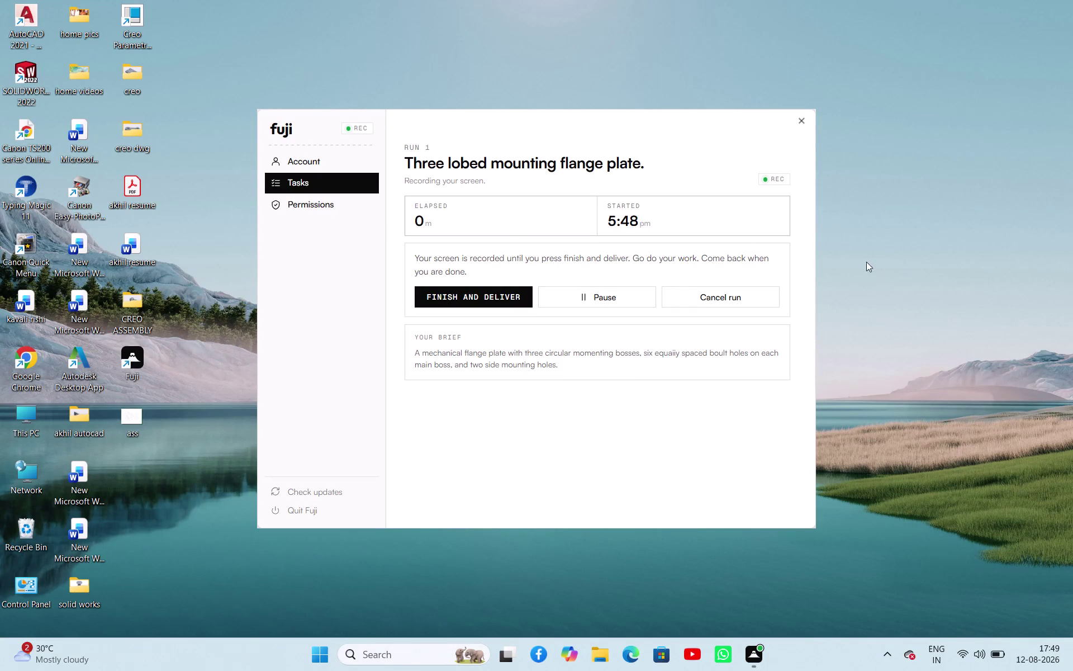
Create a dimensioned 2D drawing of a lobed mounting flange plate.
Launch AutoCAD 2021 from its desktop shortcut while the Fuji recording runs.
double_click(31, 27)
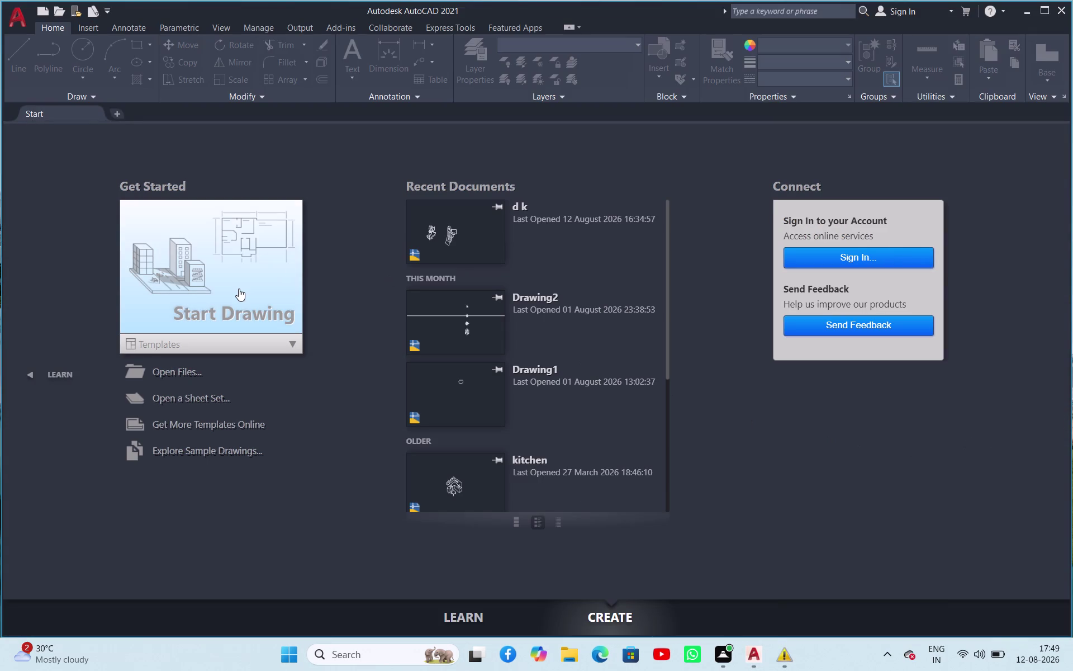
Start a new blank drawing, Drawing1, and switch on ortho mode.
click(238, 289)
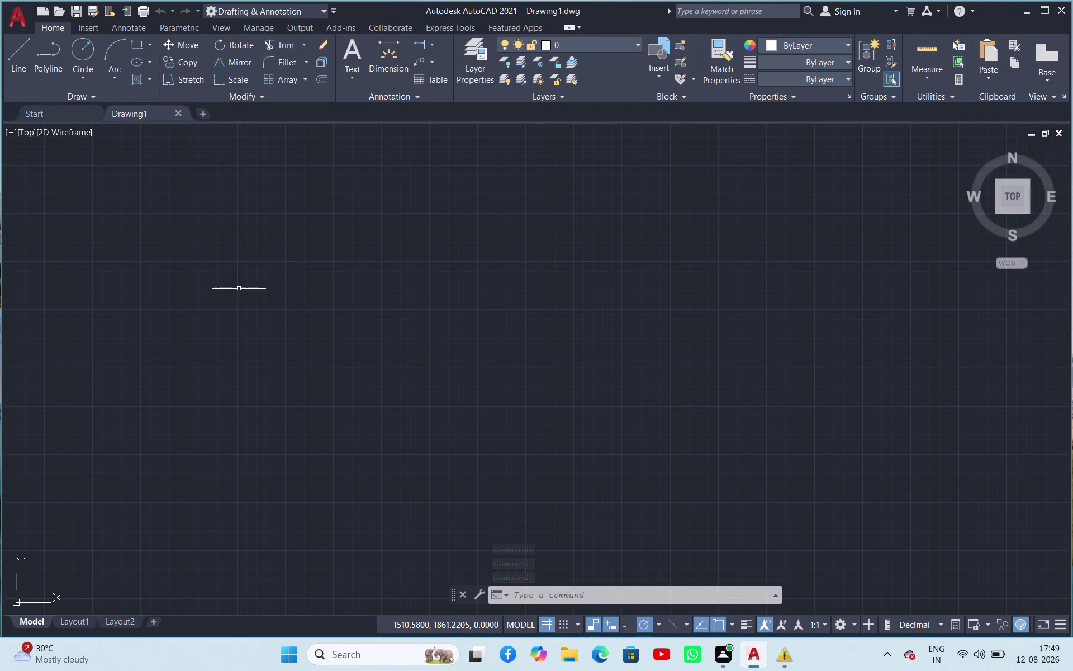
click(630, 623)
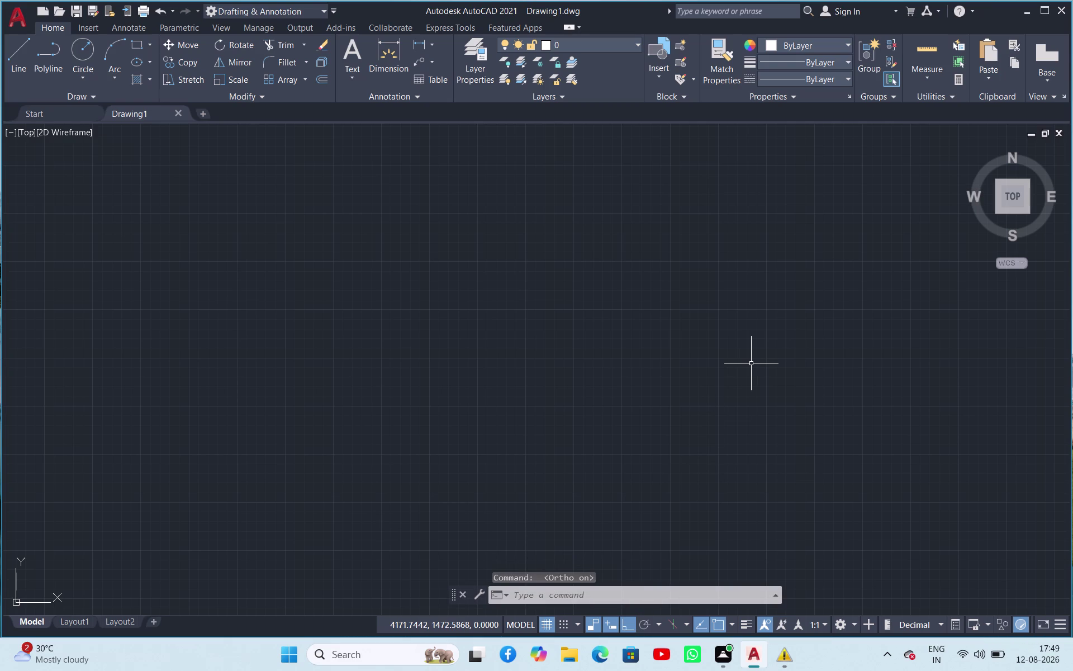
Draw horizontal and vertical XLINE construction lines crossing near the drawing centre.
text(xl)
click(818, 390)
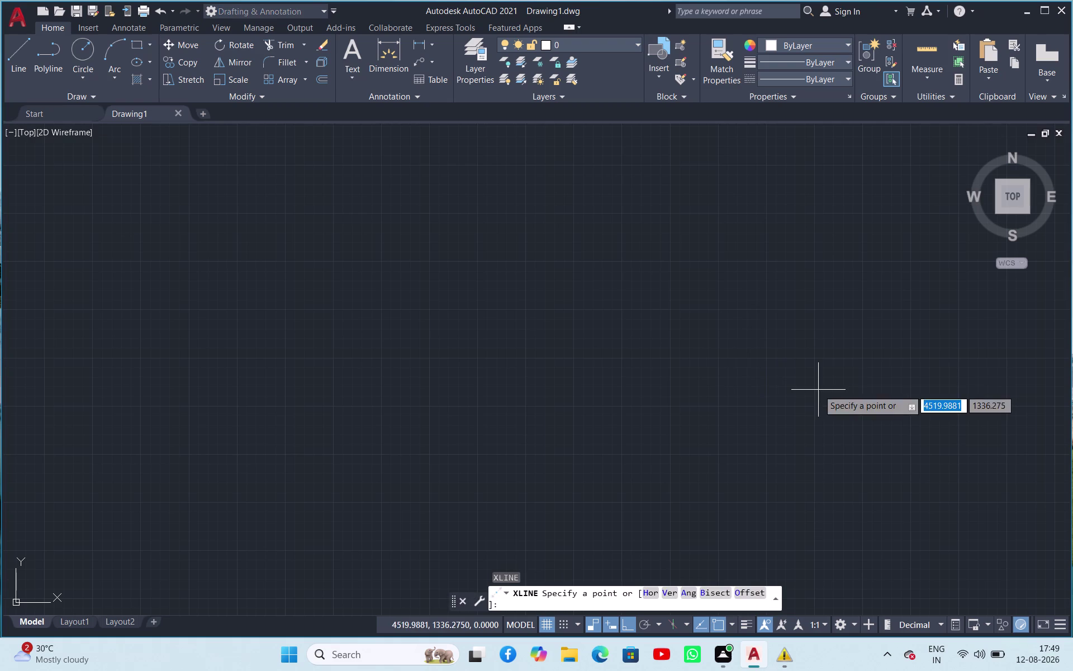
click(563, 317)
click(623, 282)
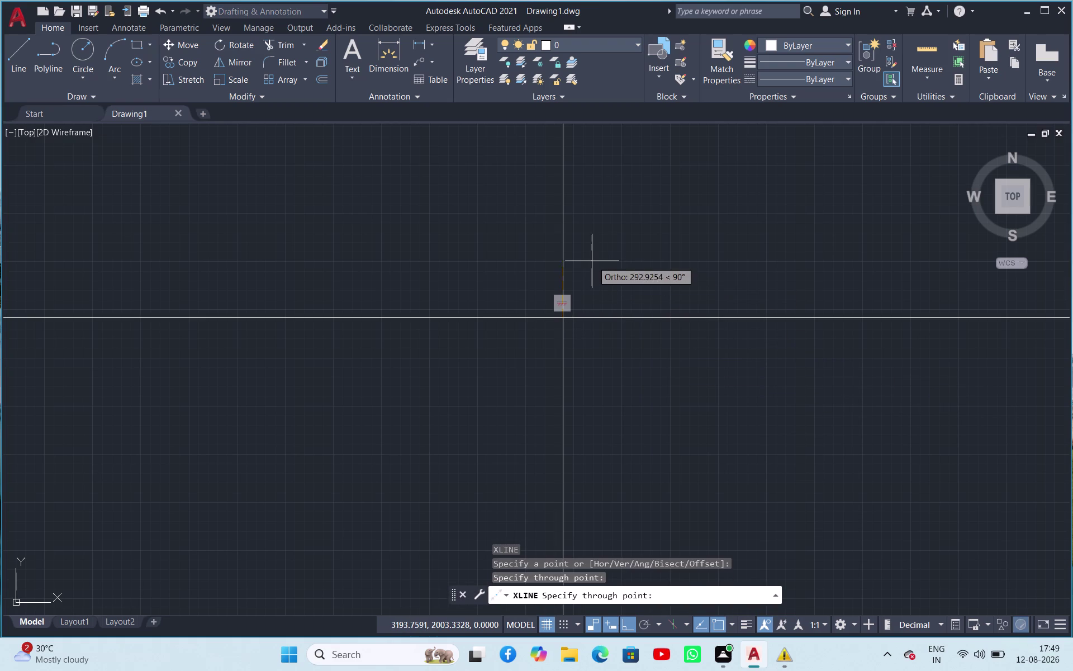
click(592, 261)
key(Escape)
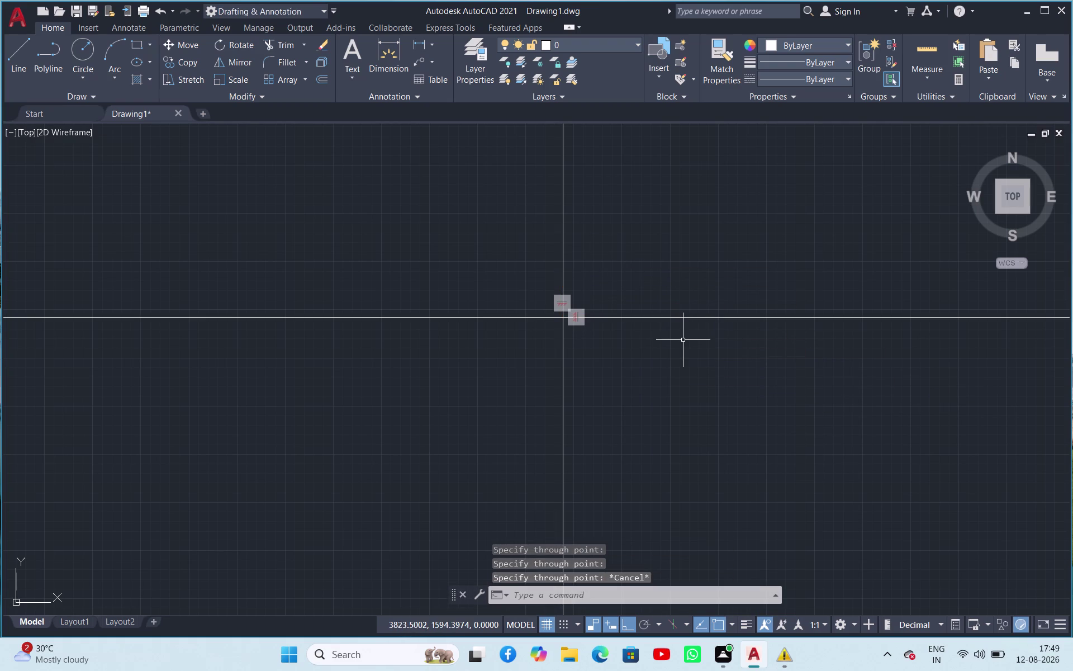
click(656, 317)
text(o)
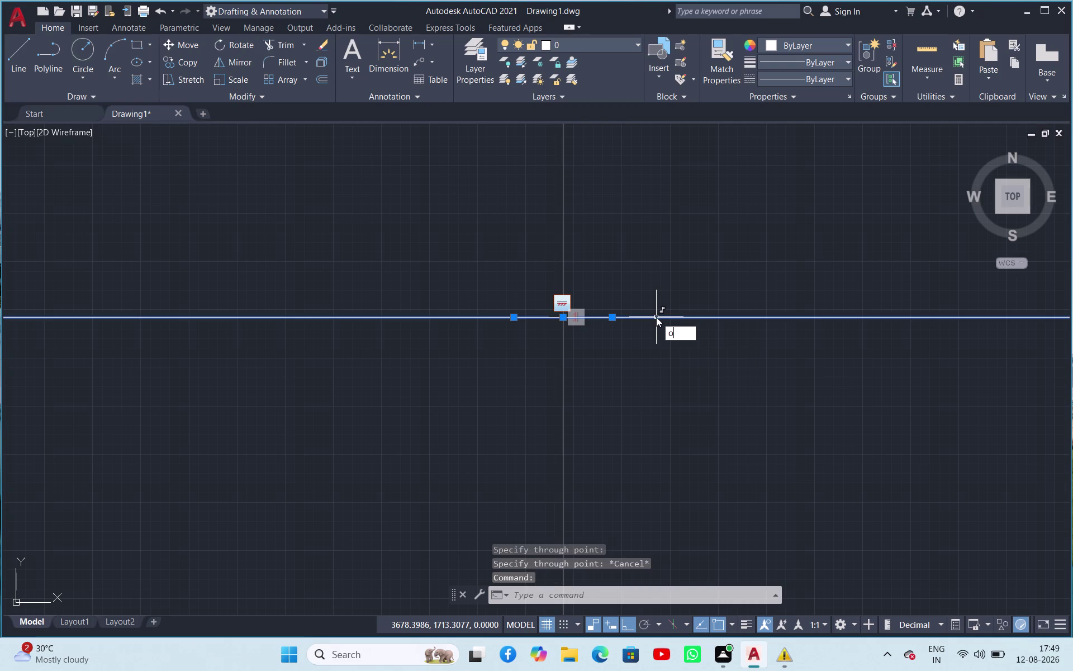
Copy the horizontal construction line 68 units above the original.
text(f)
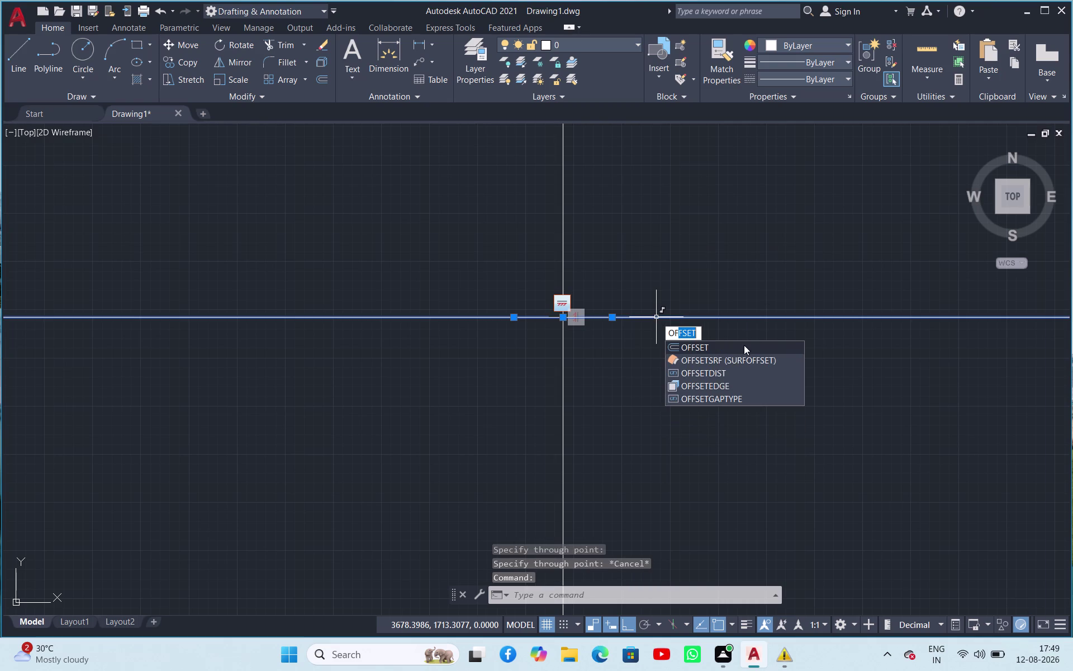
click(744, 346)
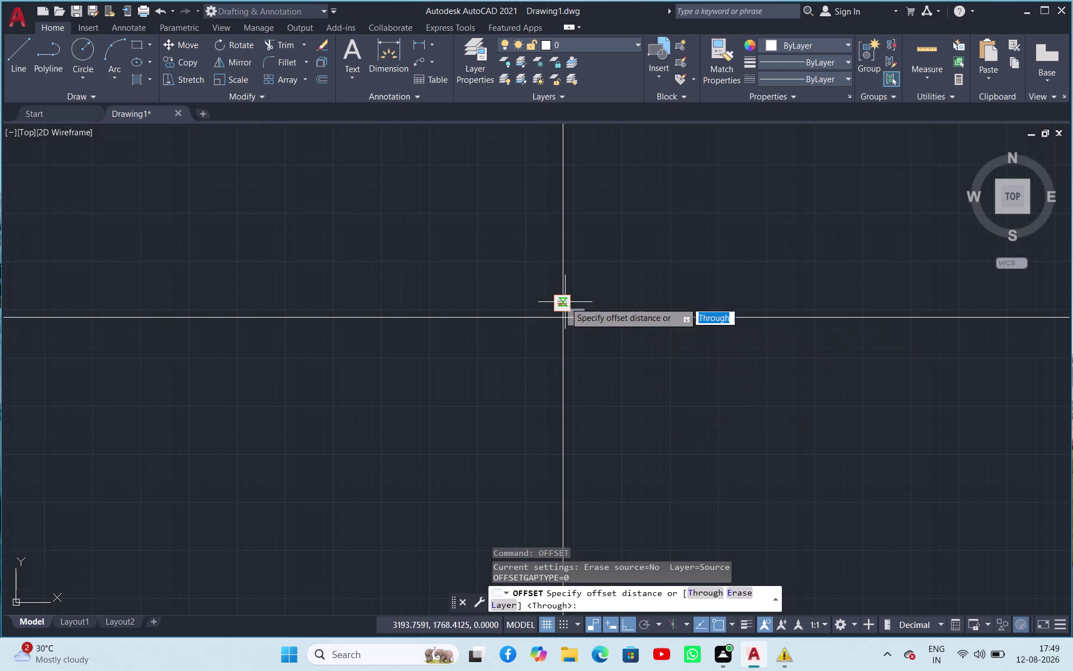
click(620, 601)
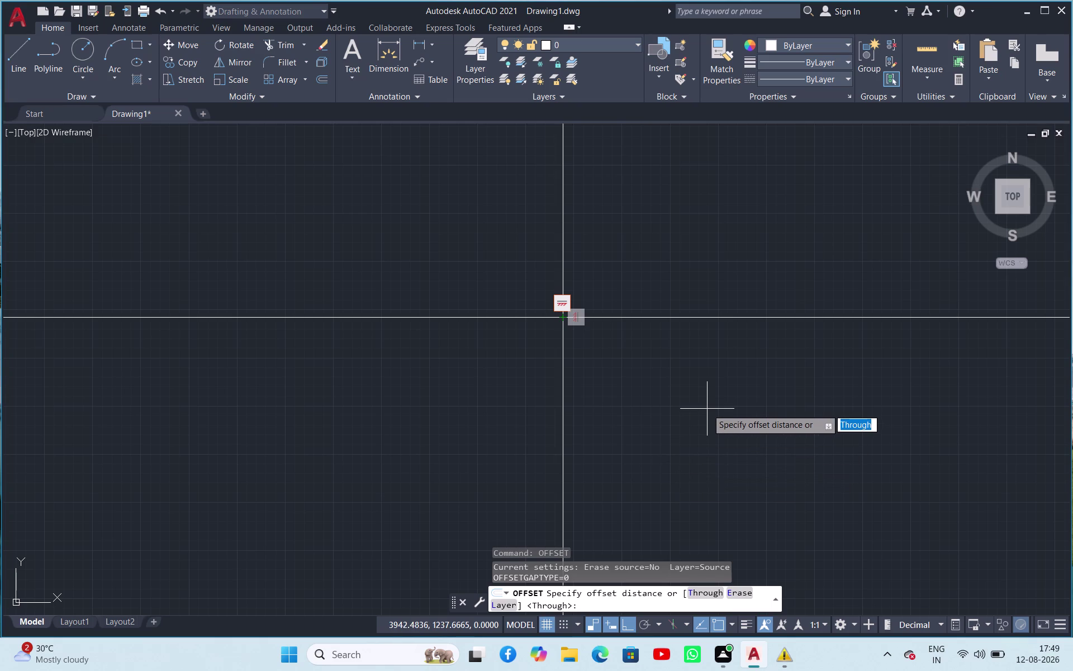
text(6)
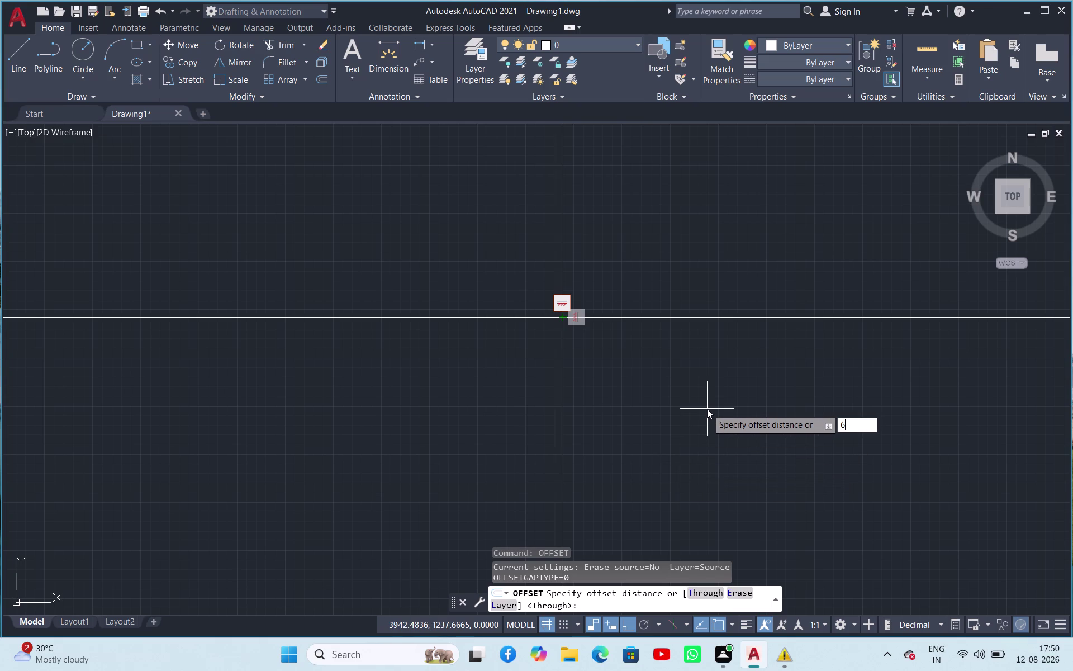
text(8)
key(Return)
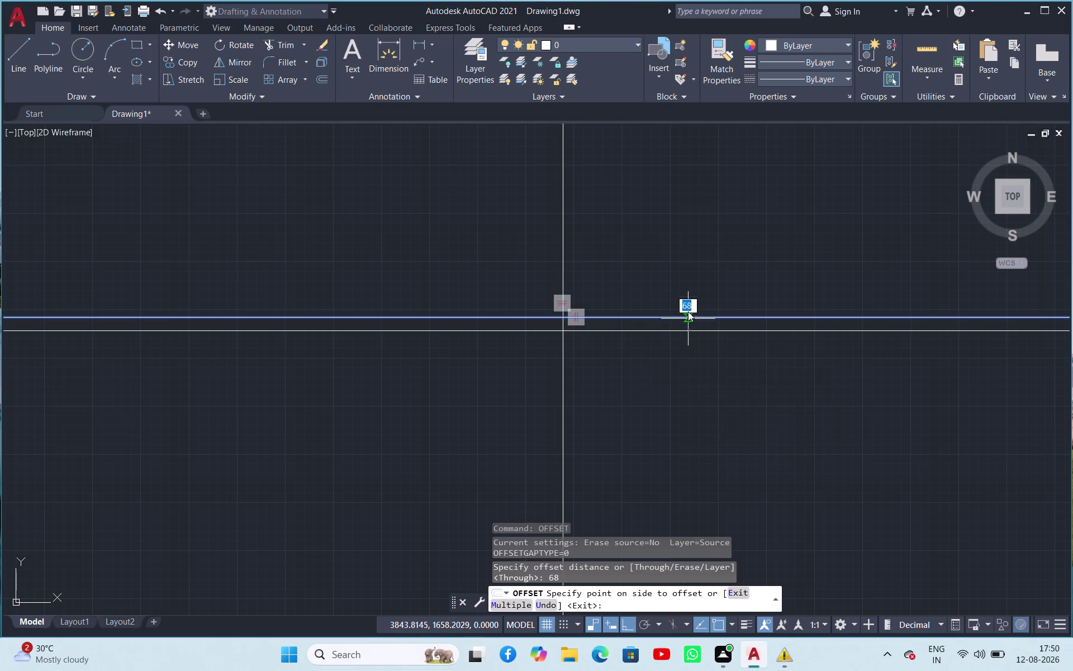
click(674, 250)
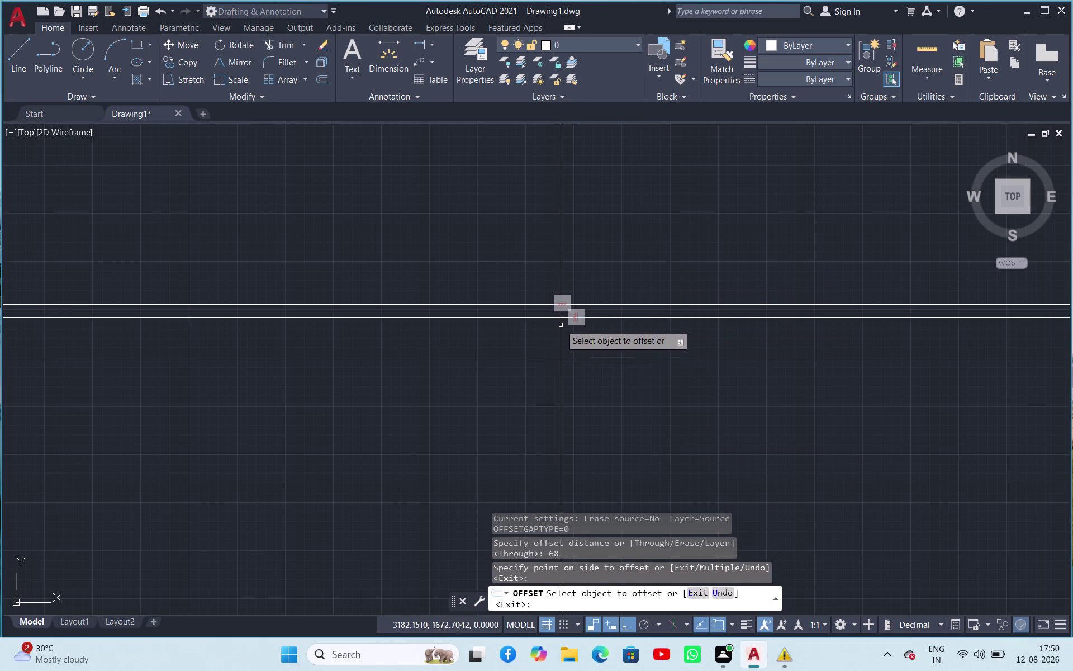
scroll(up, 3)
scroll(up, 3)
scroll(up, 3)
scroll(down, 3)
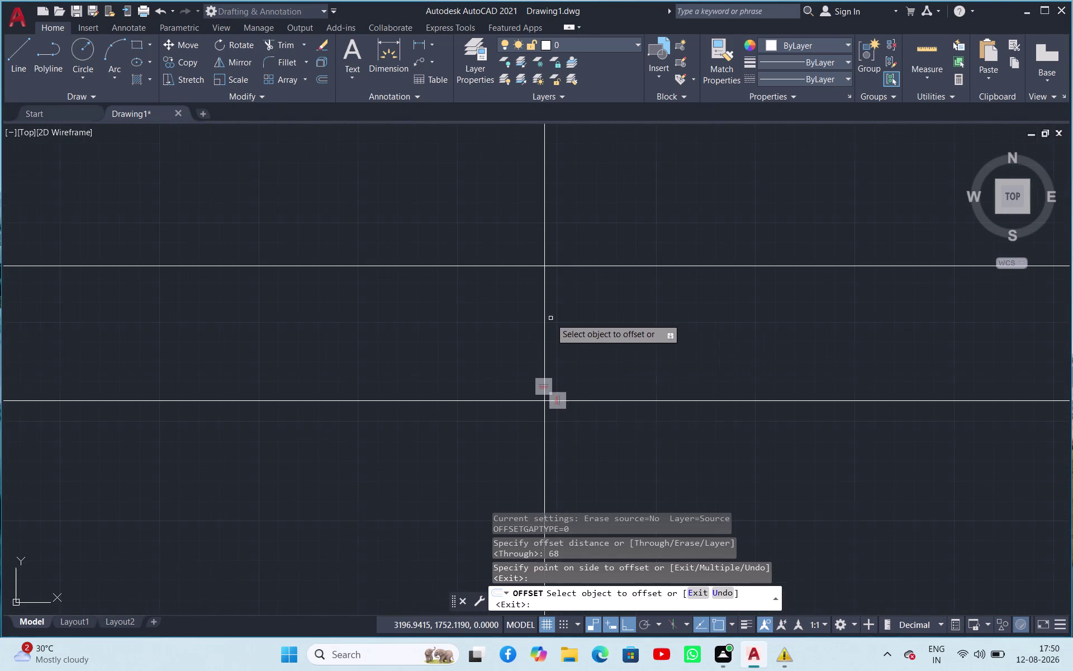
scroll(up, 3)
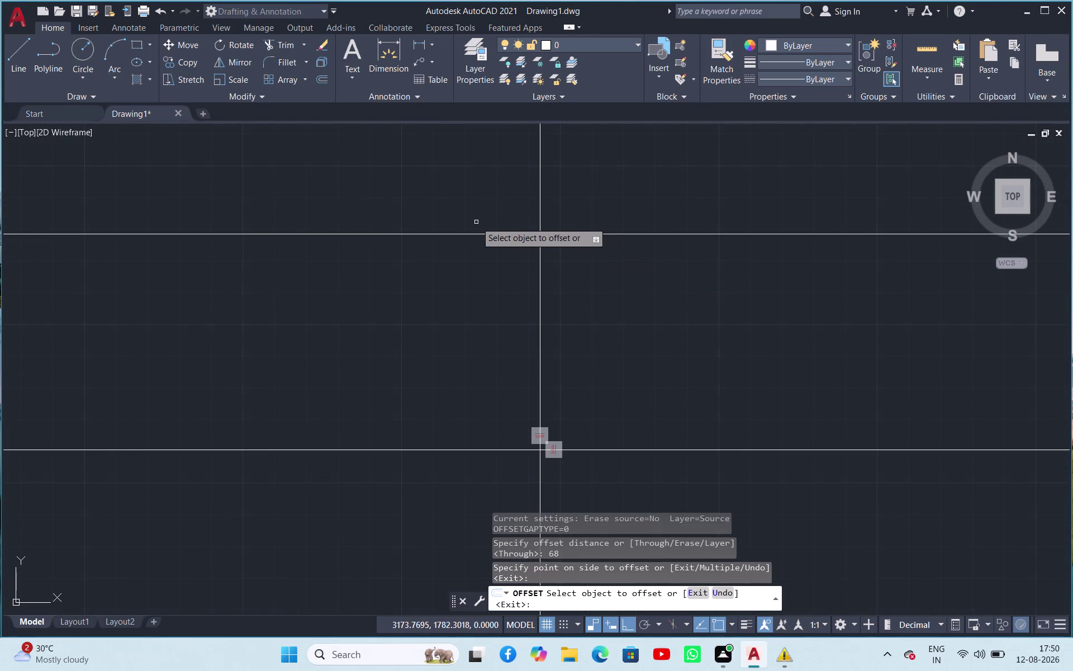
key(Escape)
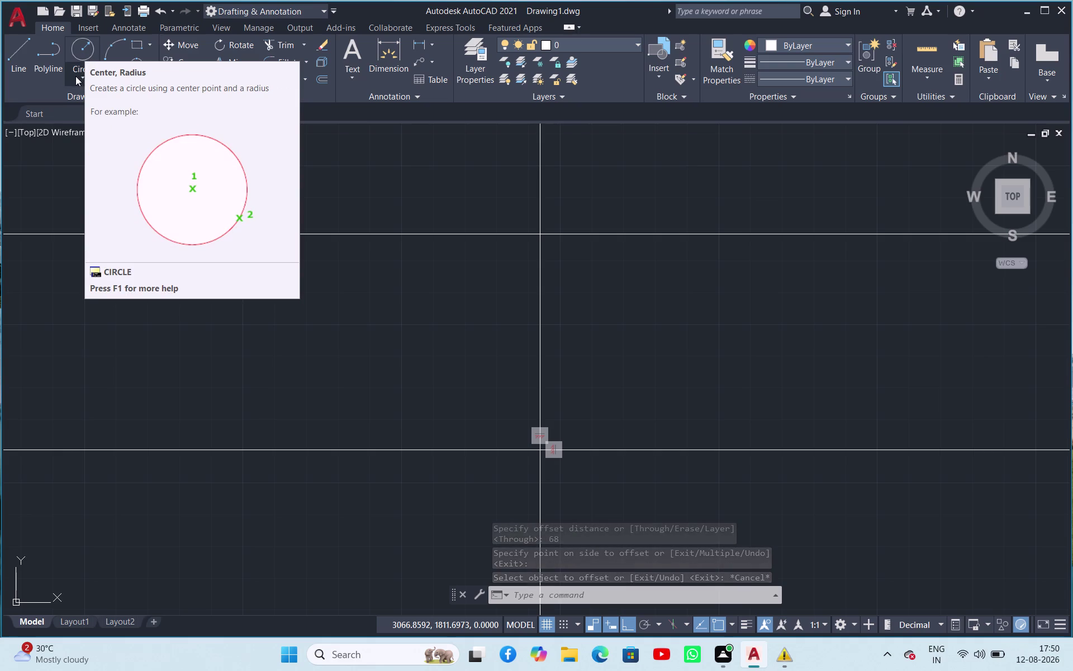
Draw a 58-diameter circle centred on the upper line crossing.
click(74, 70)
click(117, 130)
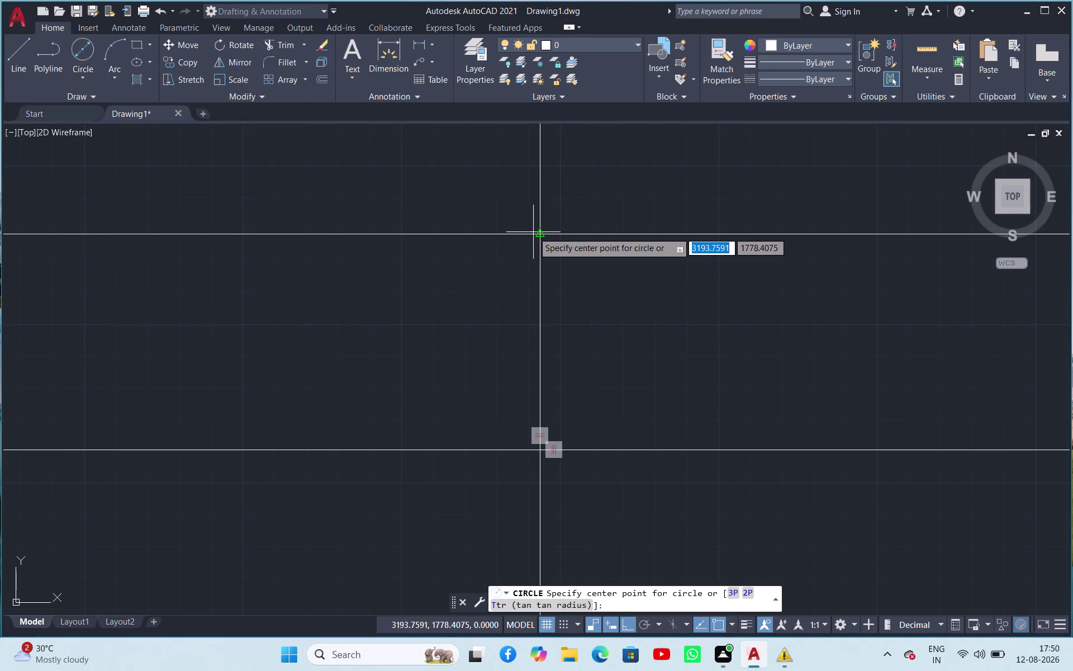
click(539, 237)
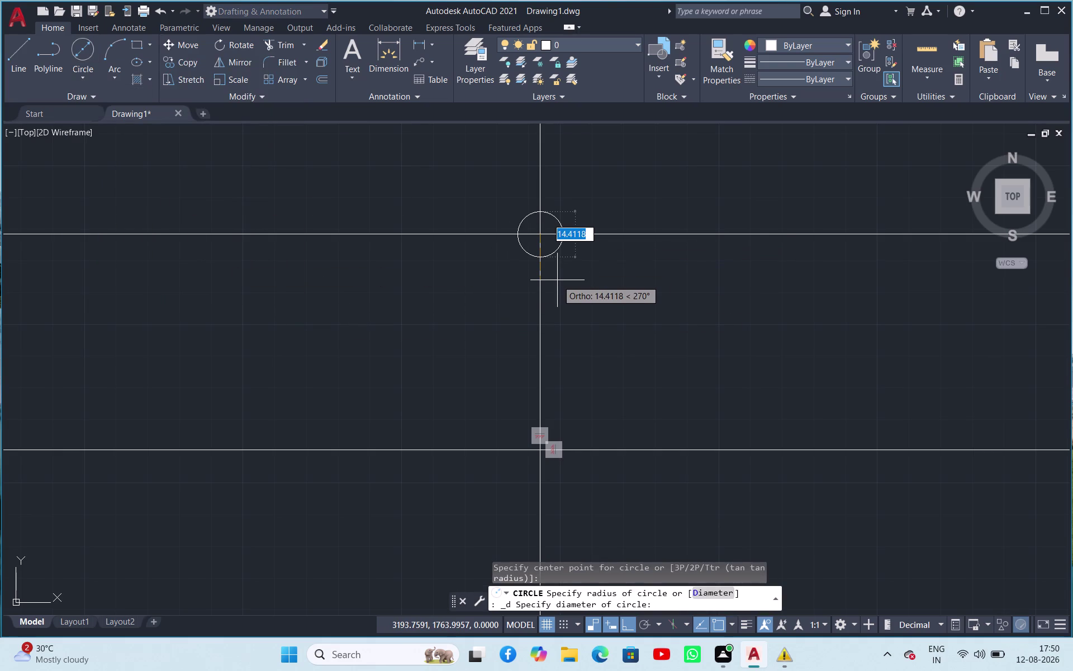
text(58)
key(Return)
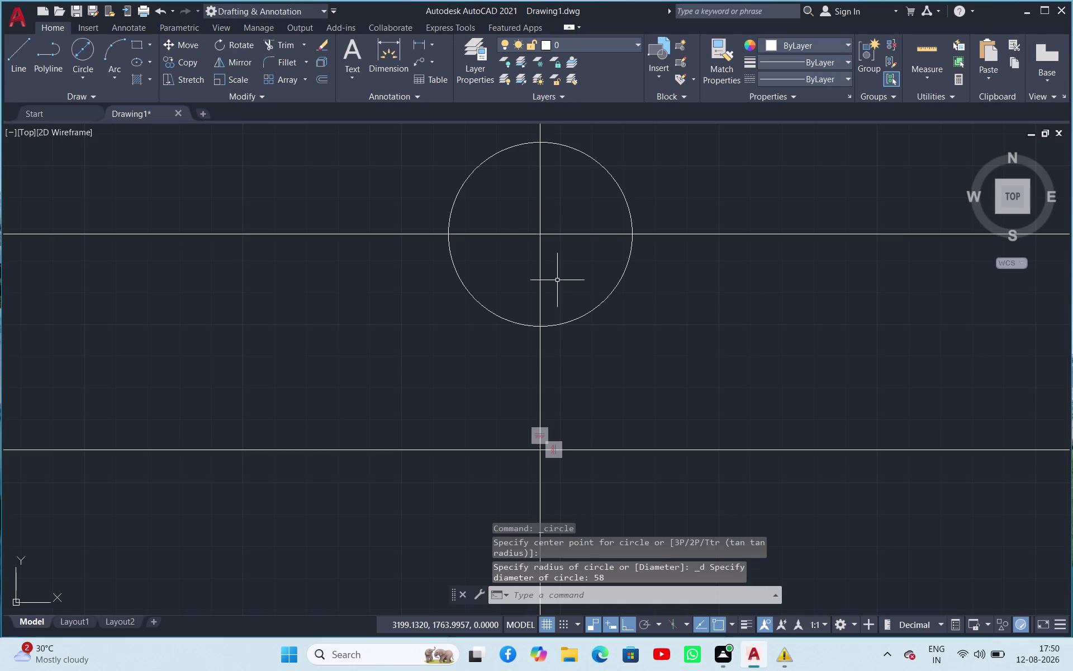
Add a concentric circle of radius 15.7 at the same crossing.
click(90, 84)
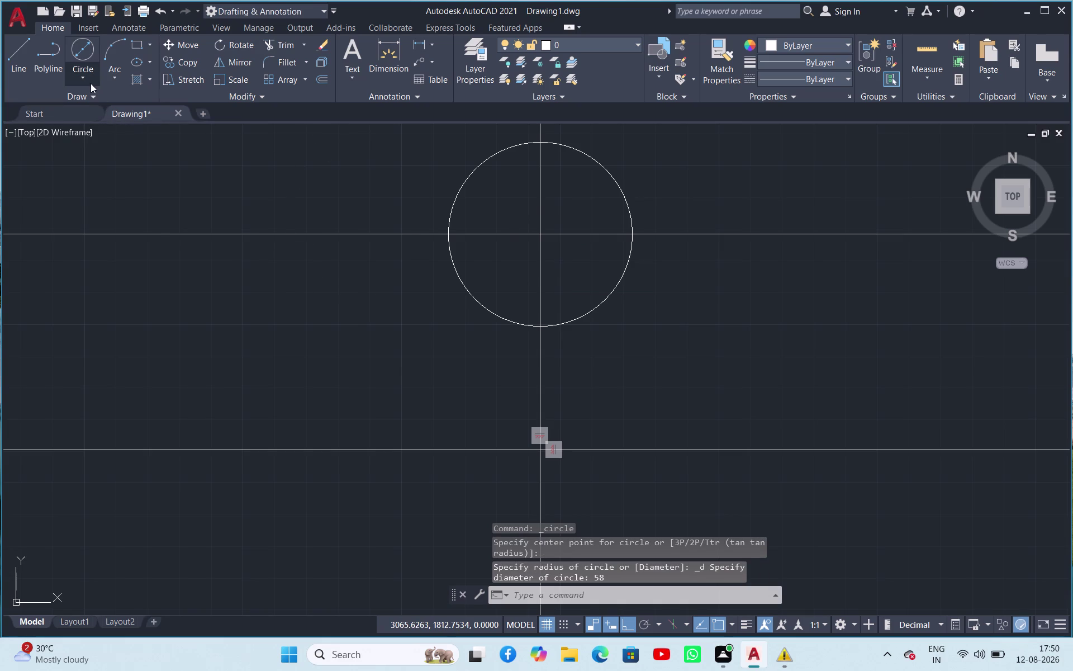
click(95, 95)
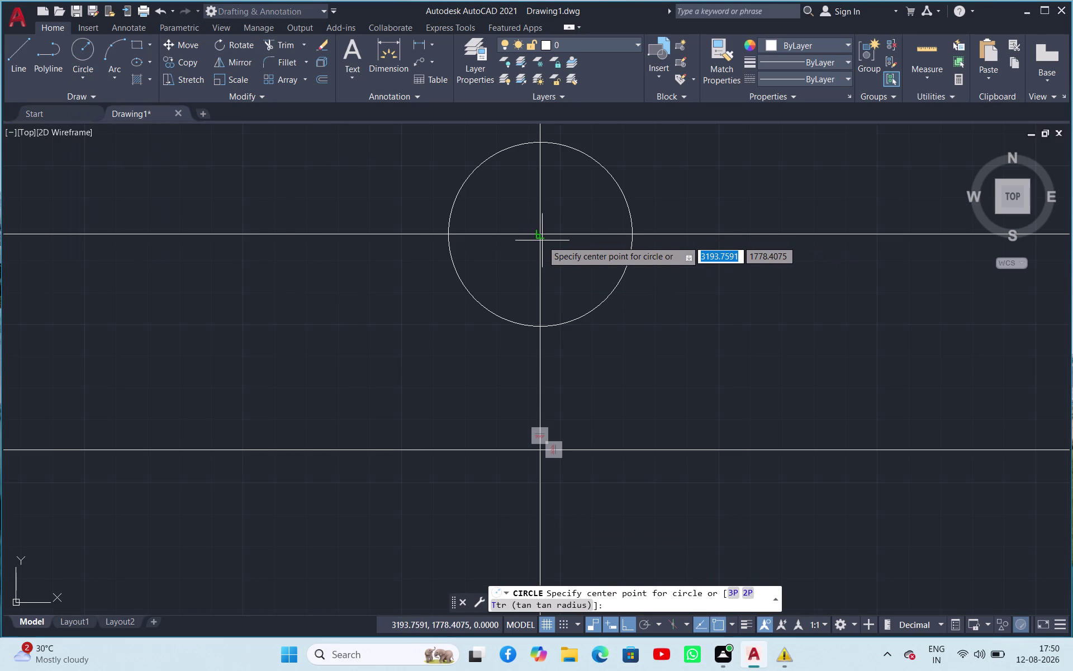
click(542, 237)
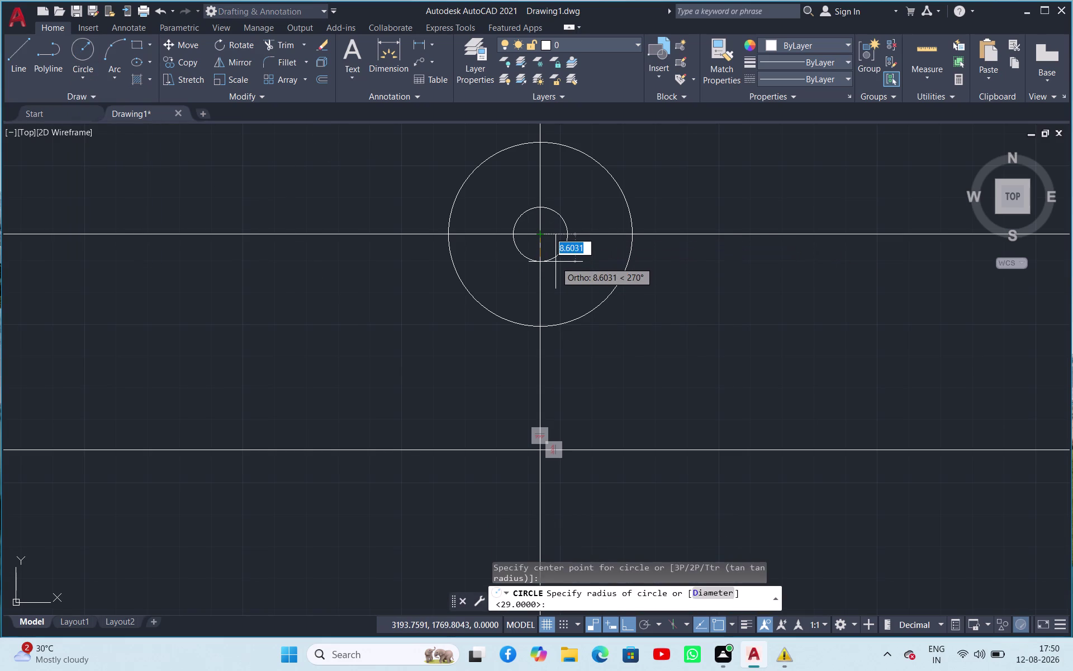
text(15.)
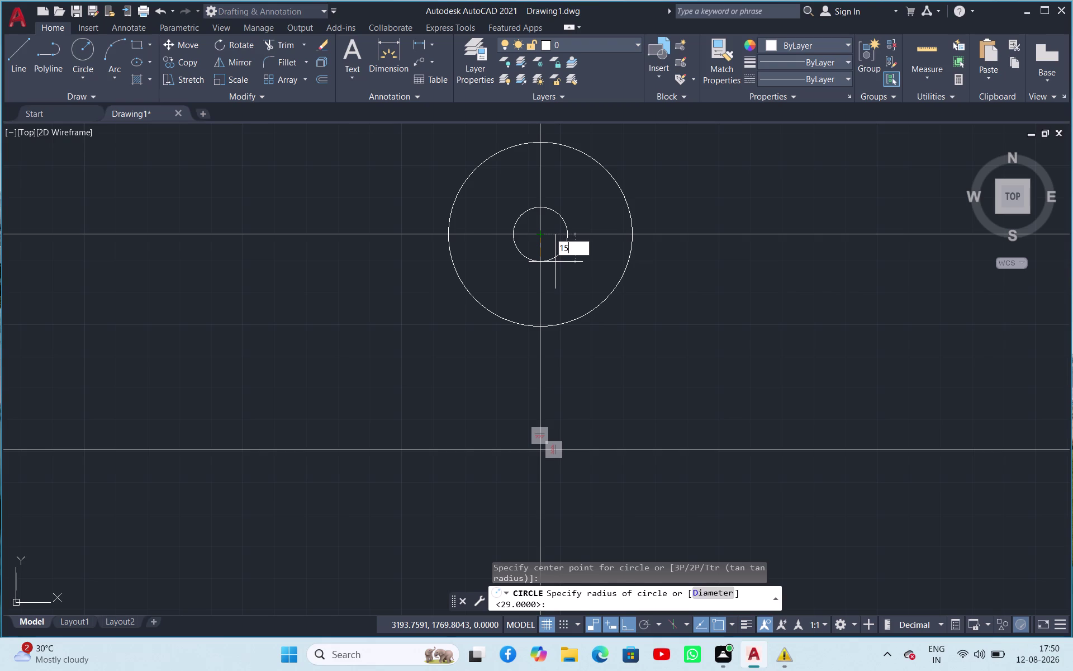
text(7)
key(Return)
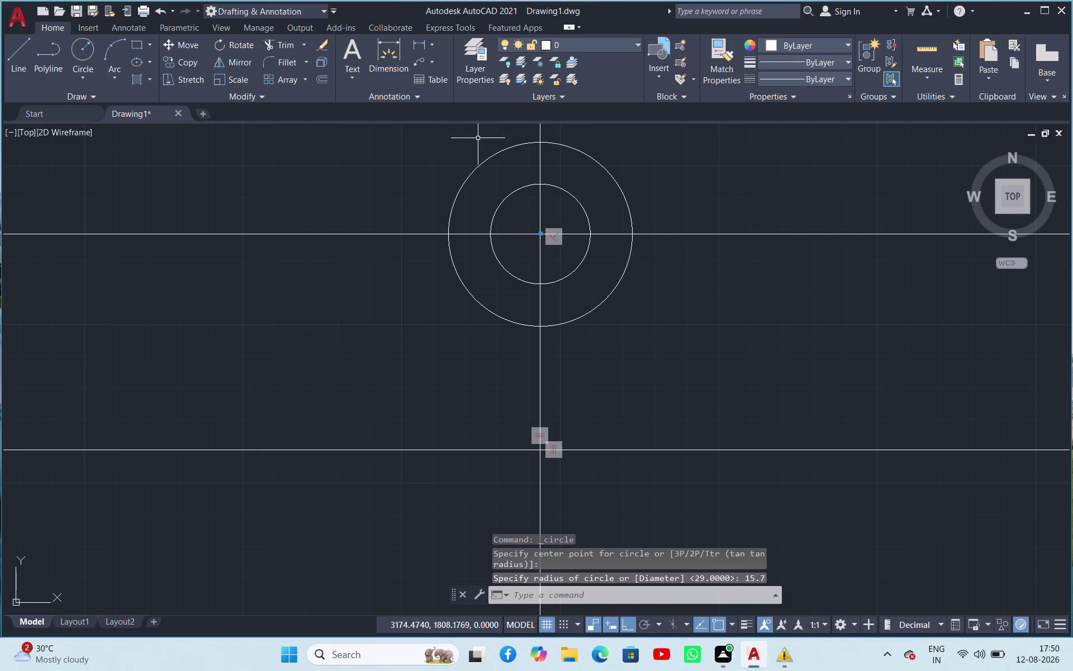
Draw a radius-3 hole at the top of the 15.7 circle.
click(83, 46)
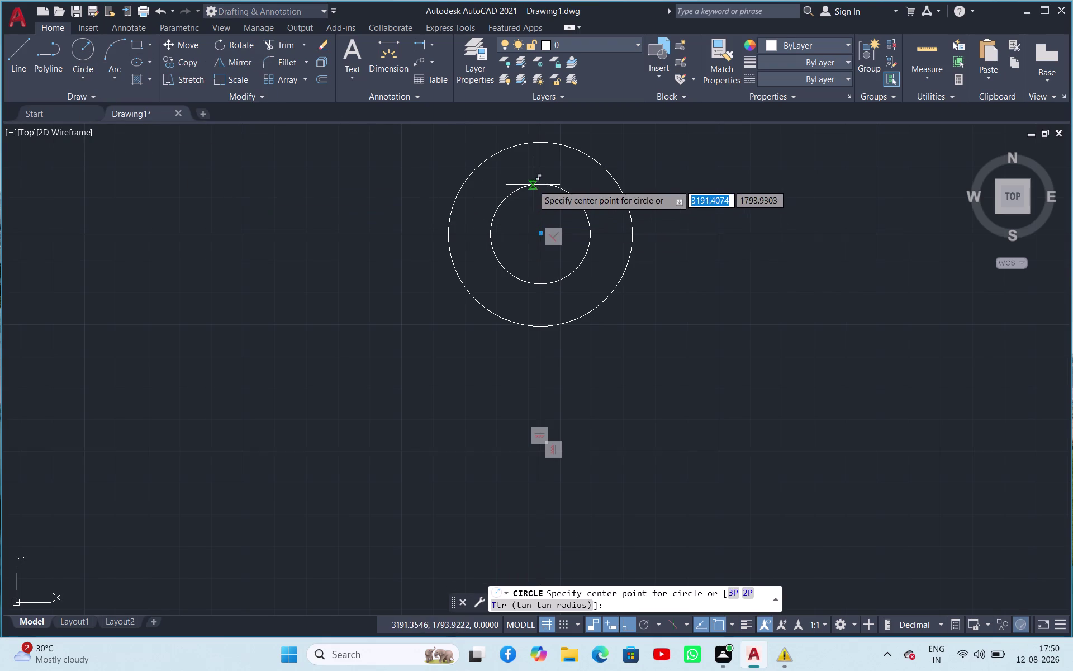
click(537, 183)
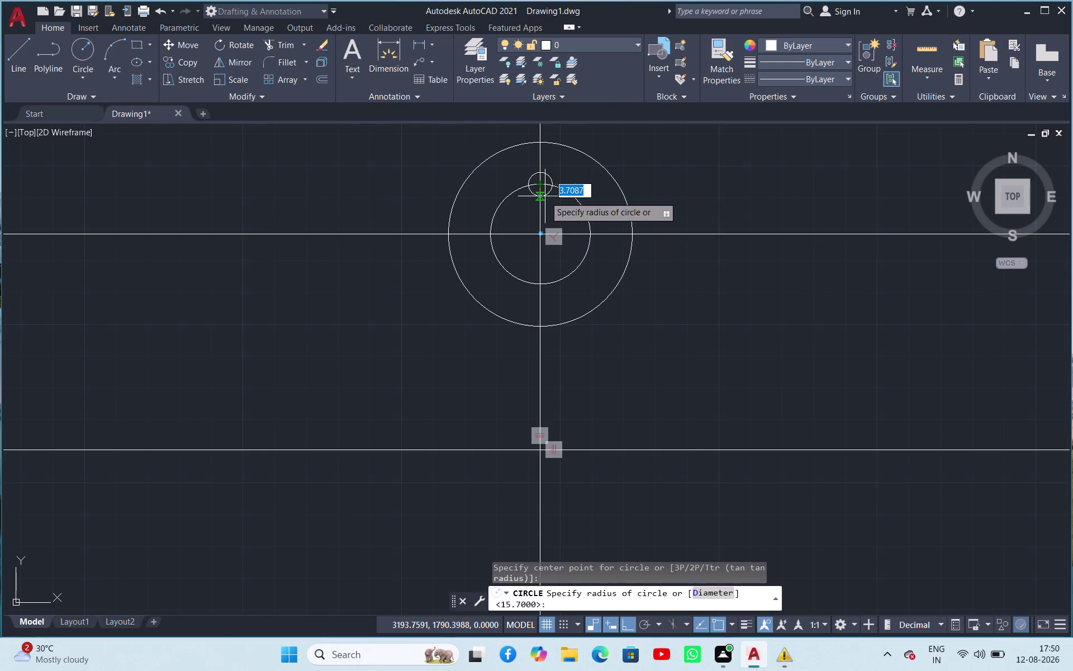
key(3)
key(Return)
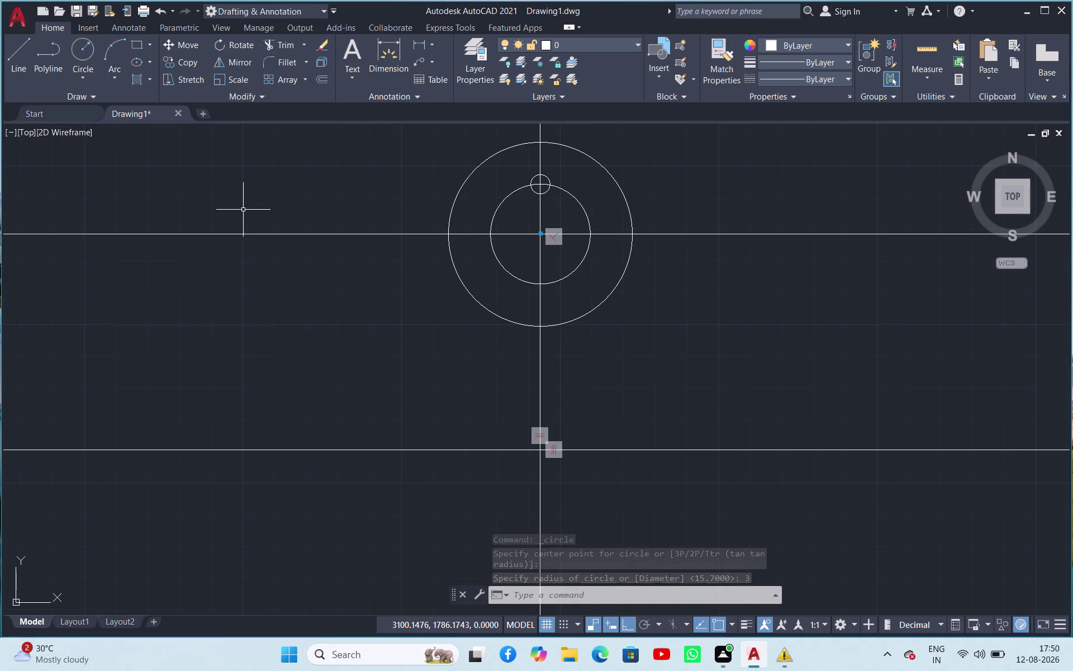
Polar-array the radius-3 hole into six copies around the upper hub centre.
key(a)
text(rr)
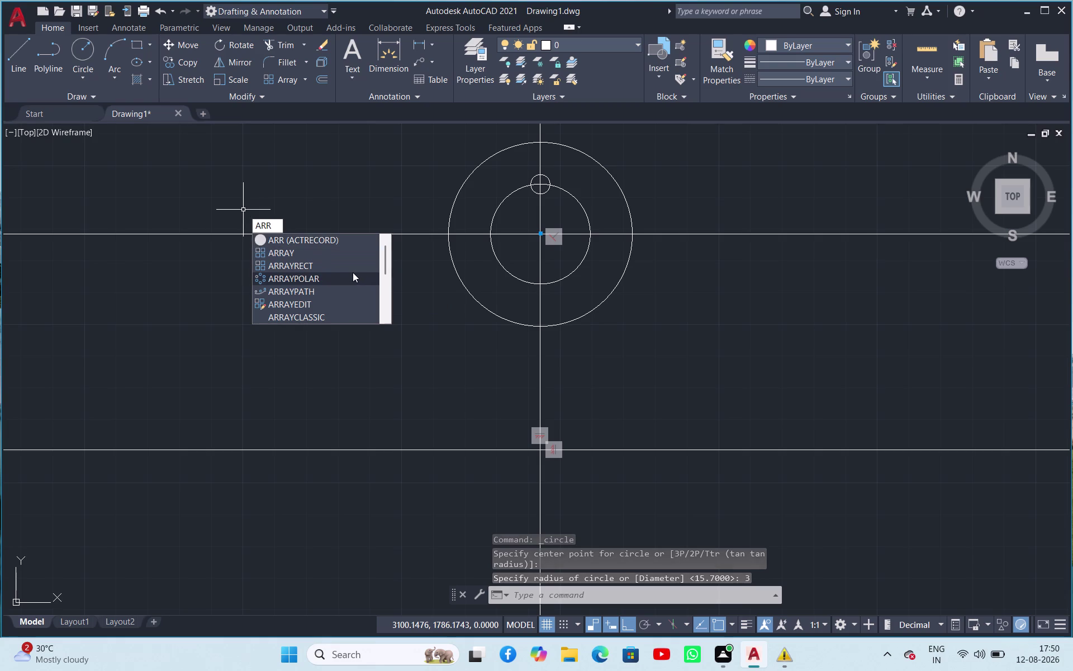
click(293, 251)
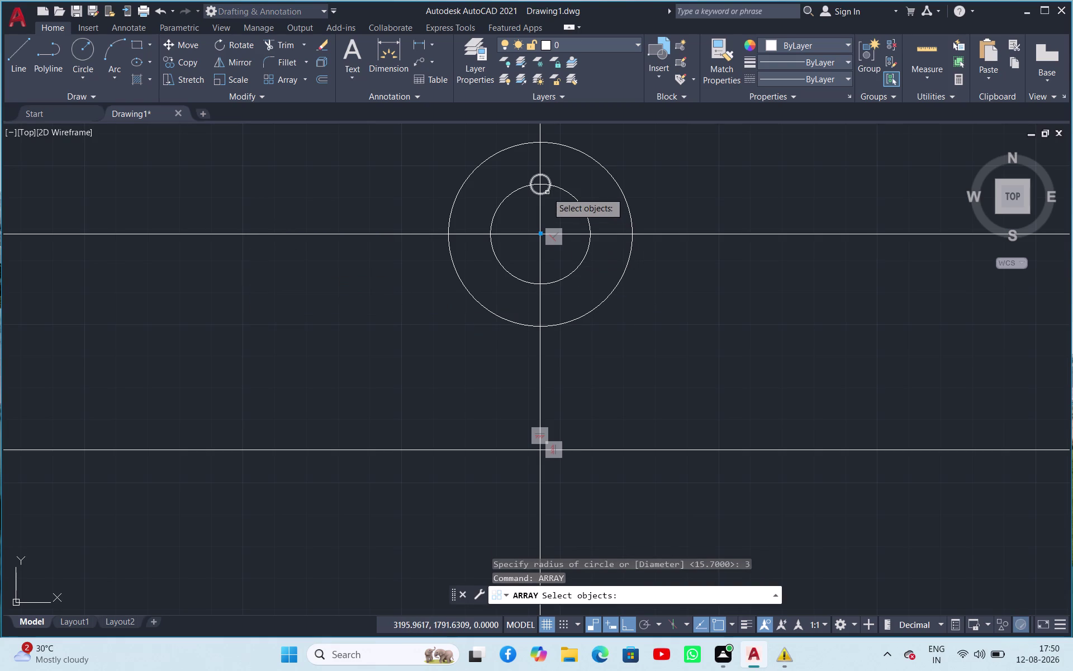
click(547, 192)
key(space)
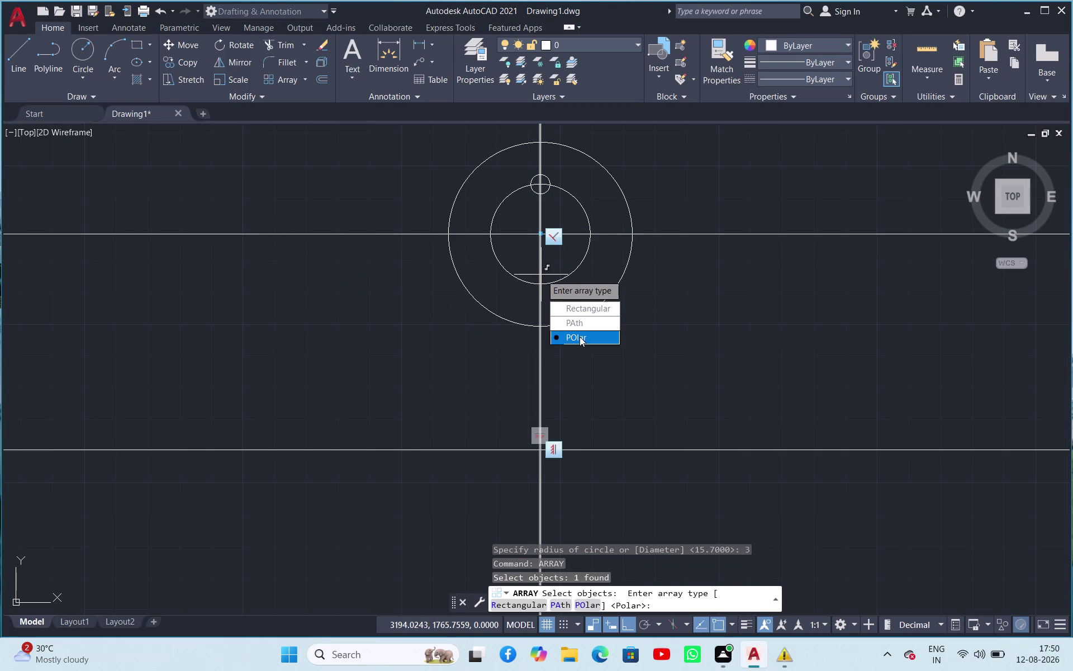
drag(580, 336, 541, 274)
click(542, 236)
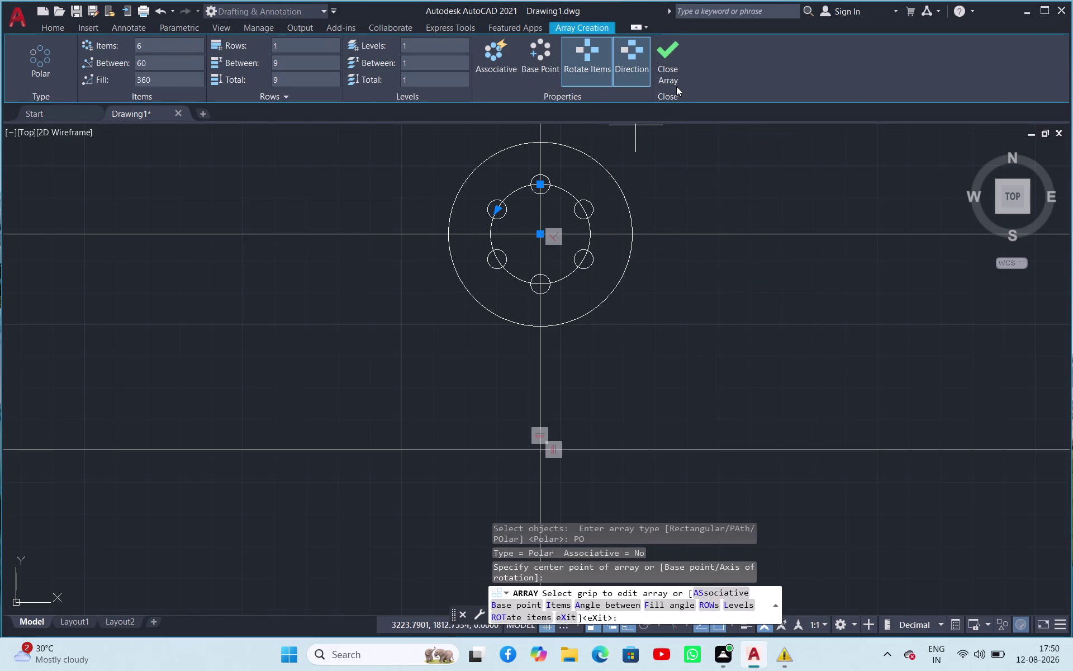
click(670, 74)
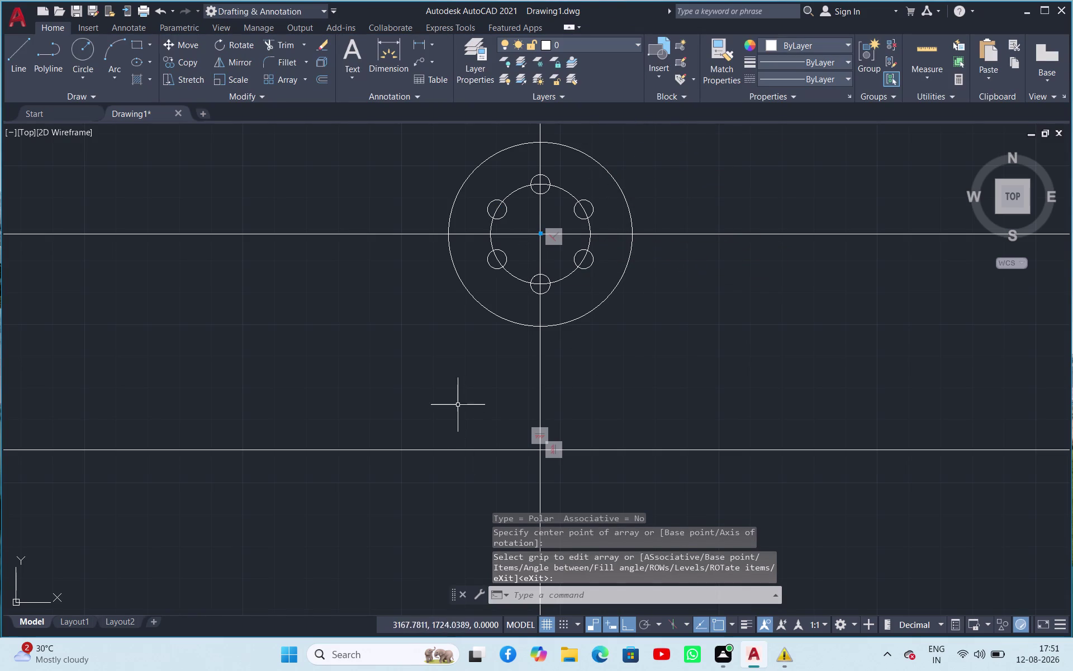
click(87, 53)
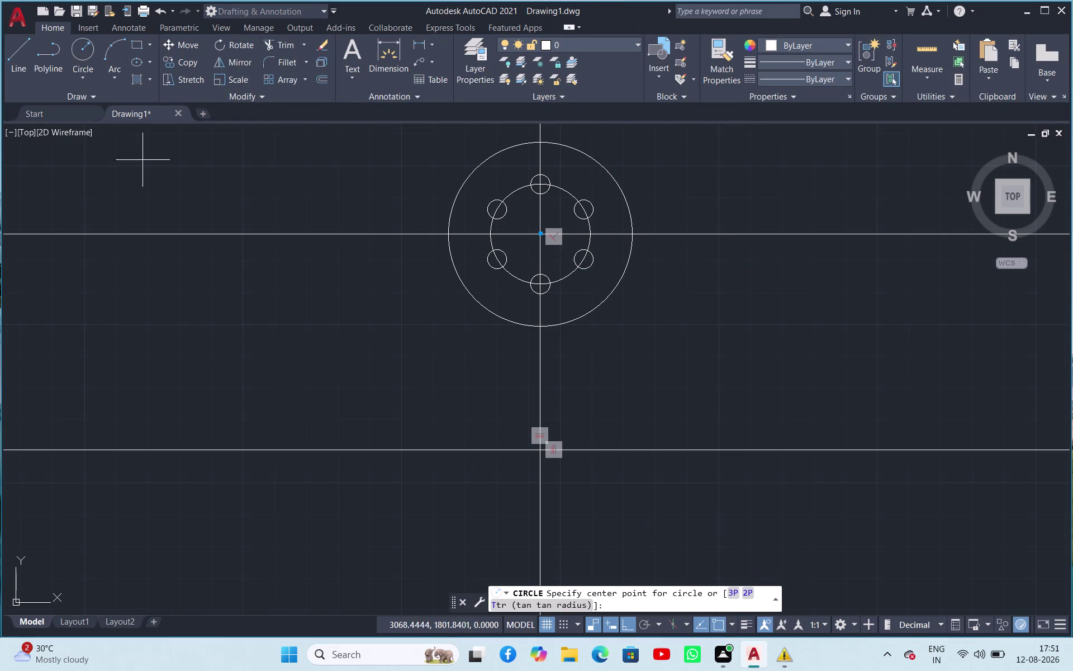
Draw concentric radius-29 and radius-15.7 circles at the lower centre crossing.
click(539, 447)
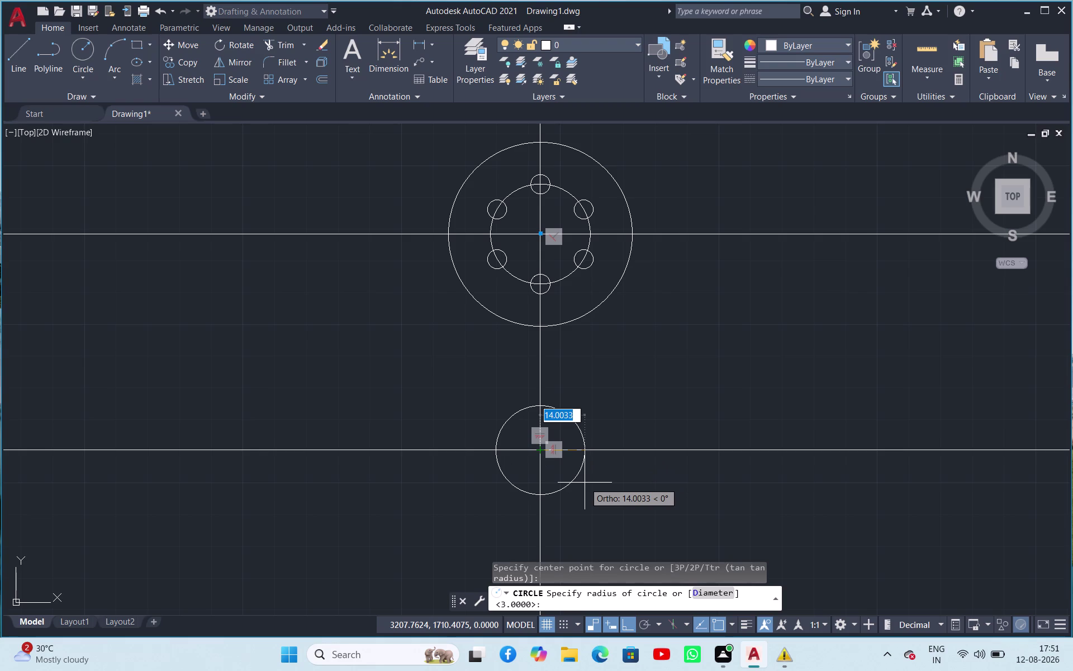
text(29)
key(Return)
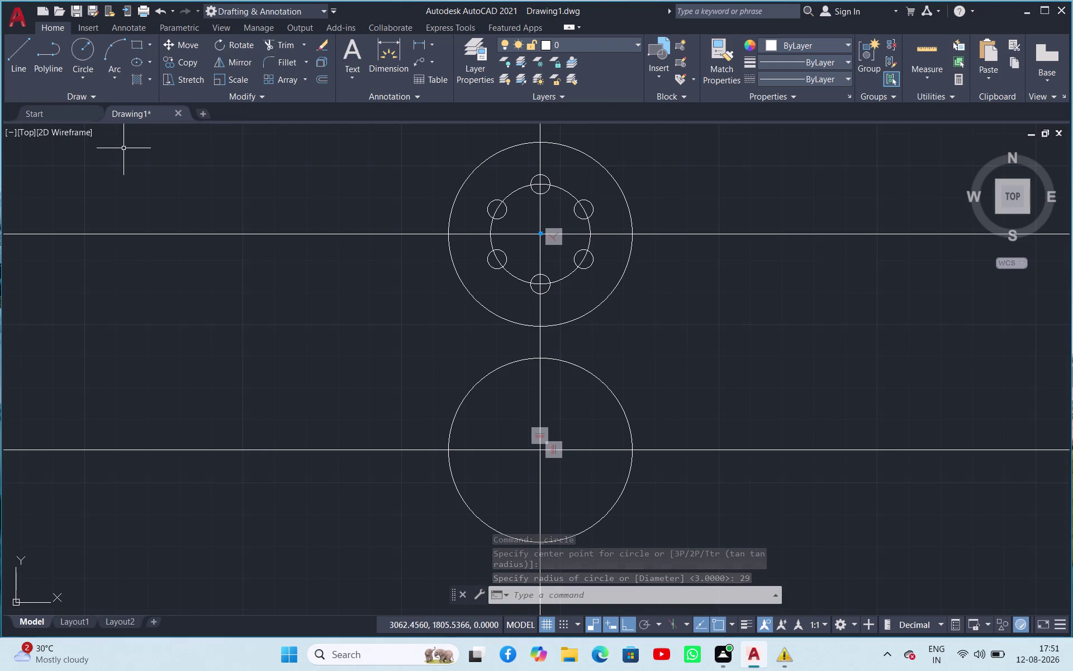
click(68, 54)
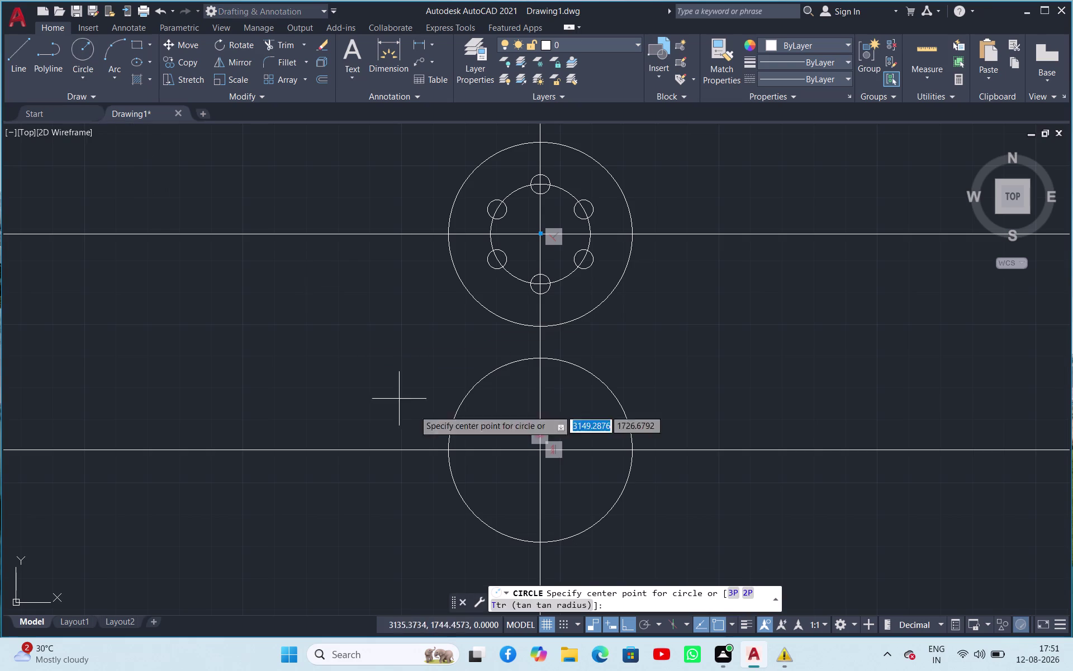
click(543, 450)
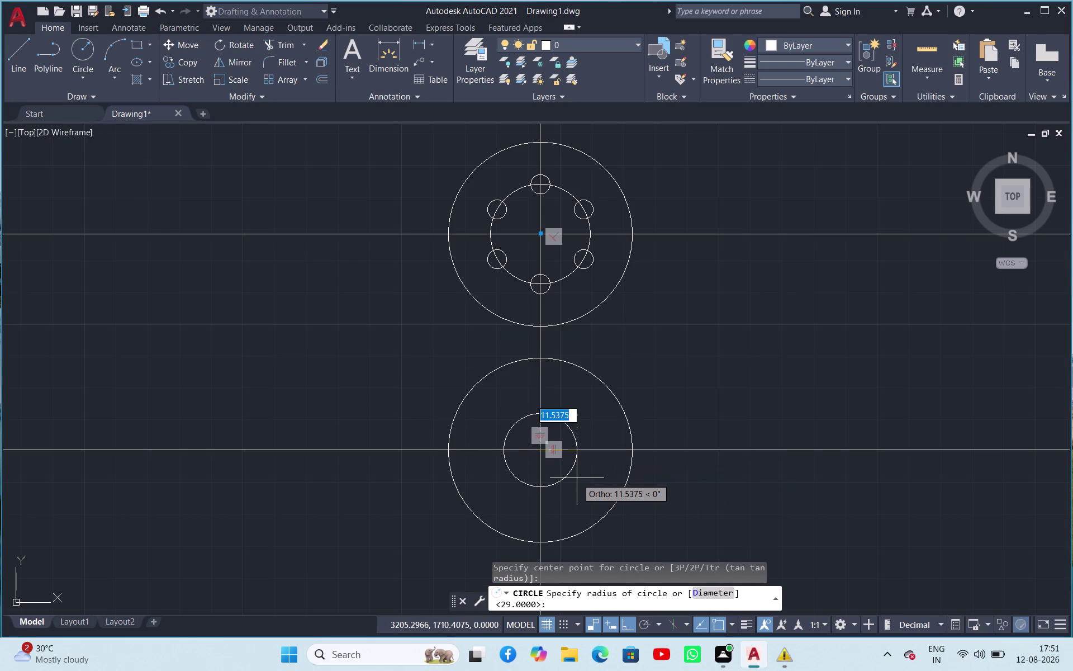
text(15)
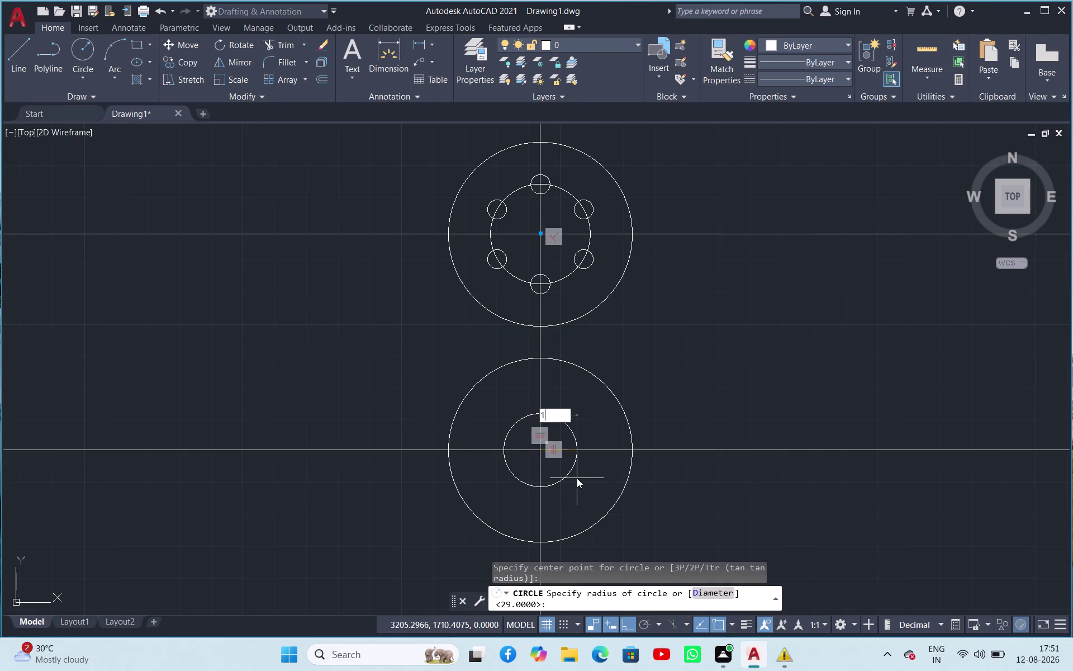
text(.7)
key(Return)
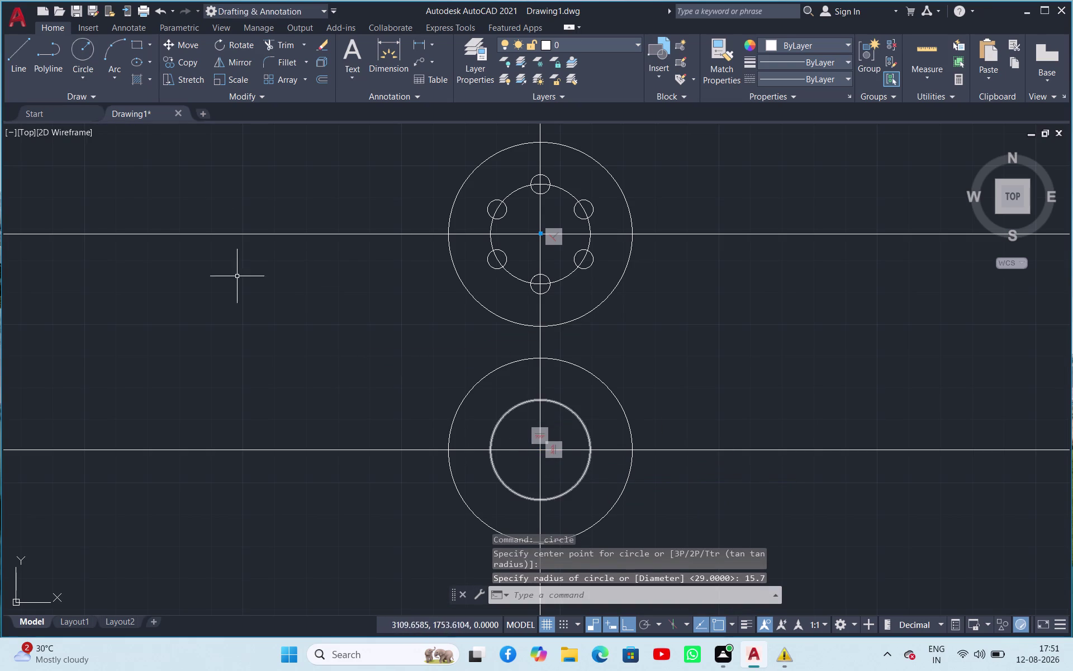
Add a radius-4 hole at the top of the lower 15.7 circle.
click(76, 45)
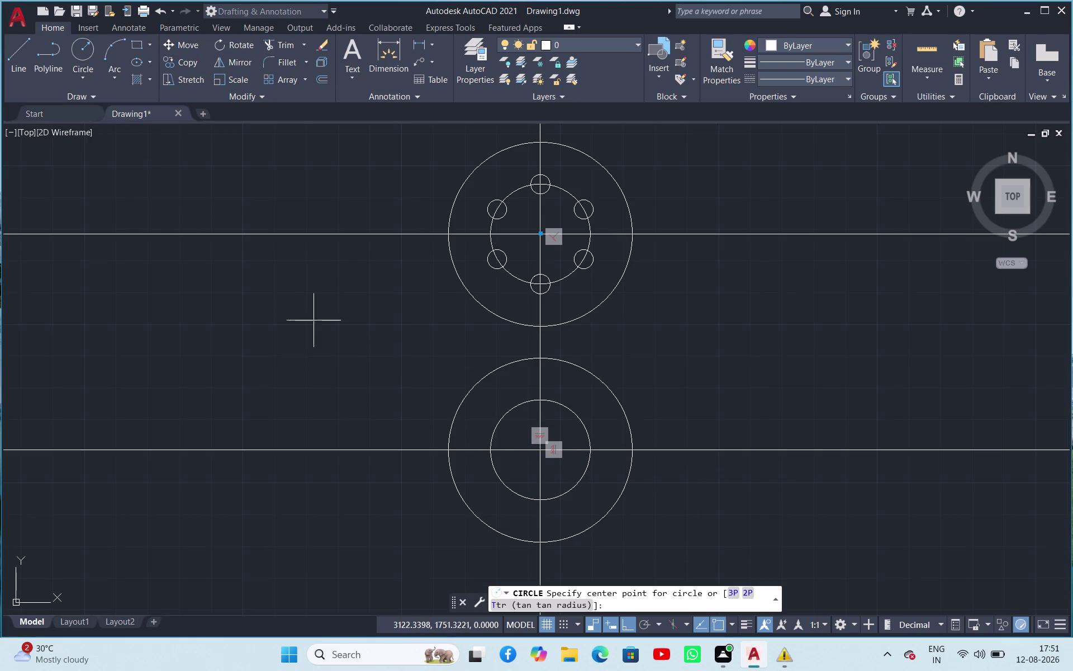
click(541, 401)
key(4)
key(Return)
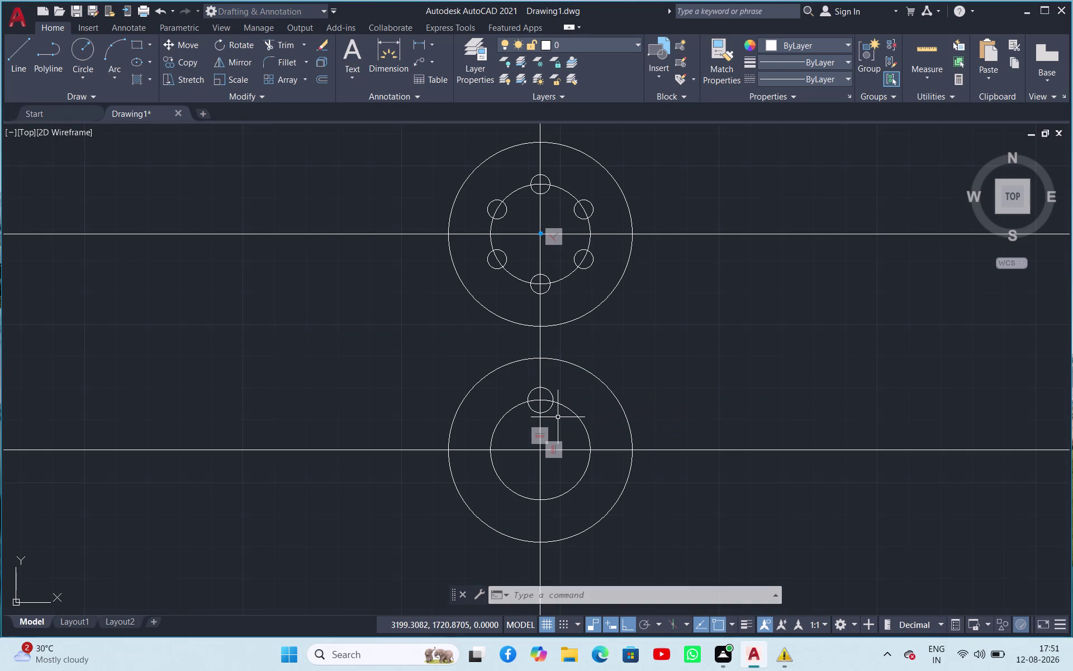
Polar-array the radius-4 hole into six copies around the lower flange centre.
text(a)
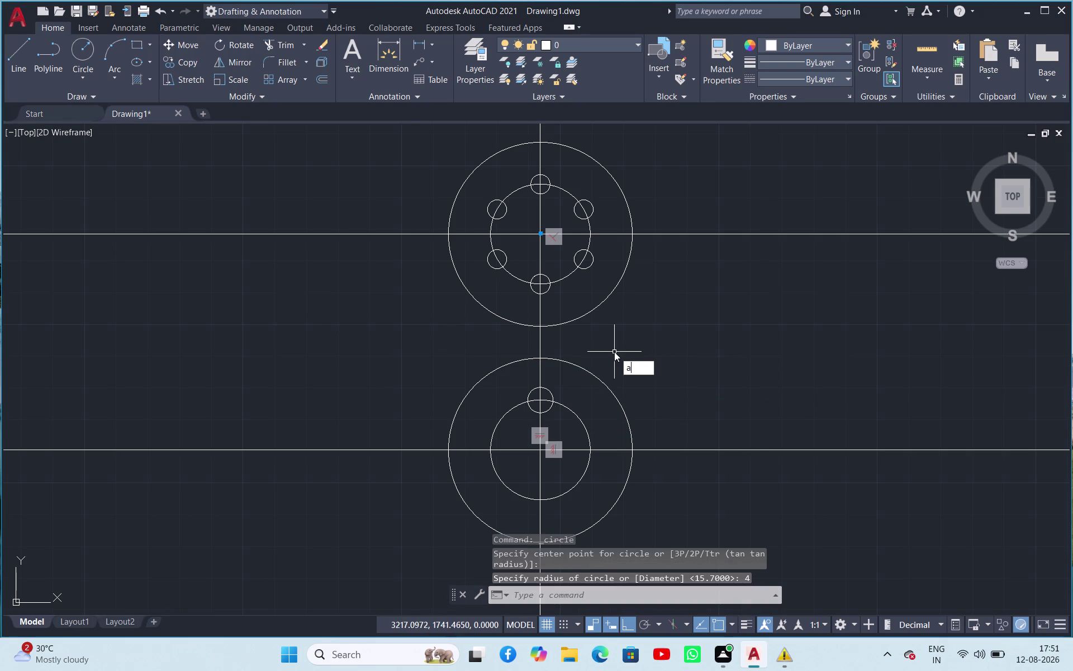
text(rr)
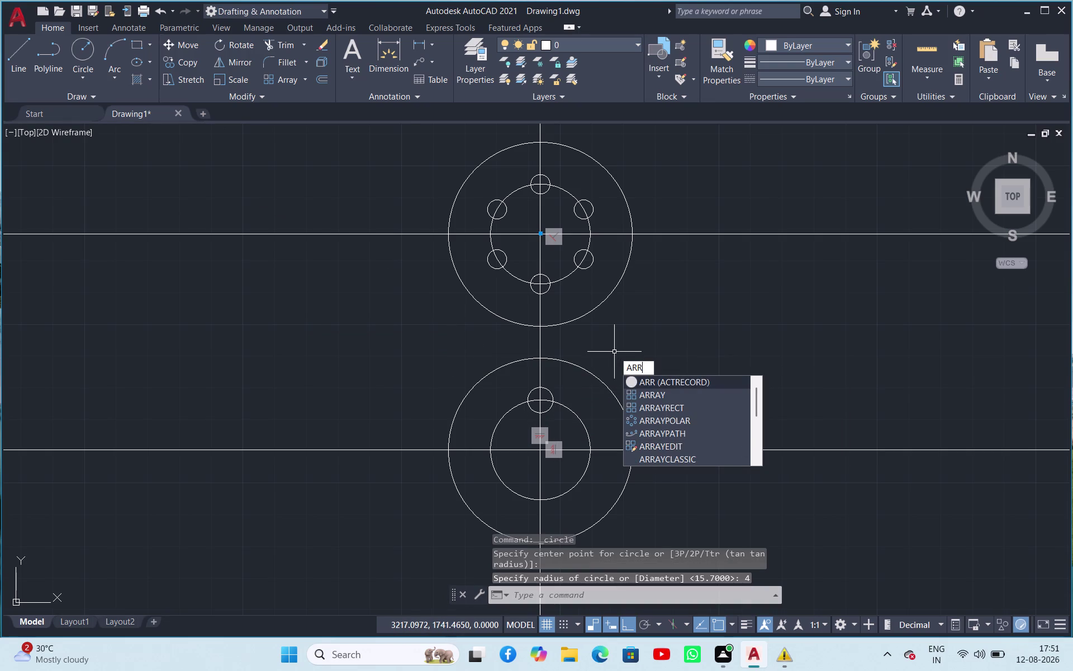
click(646, 394)
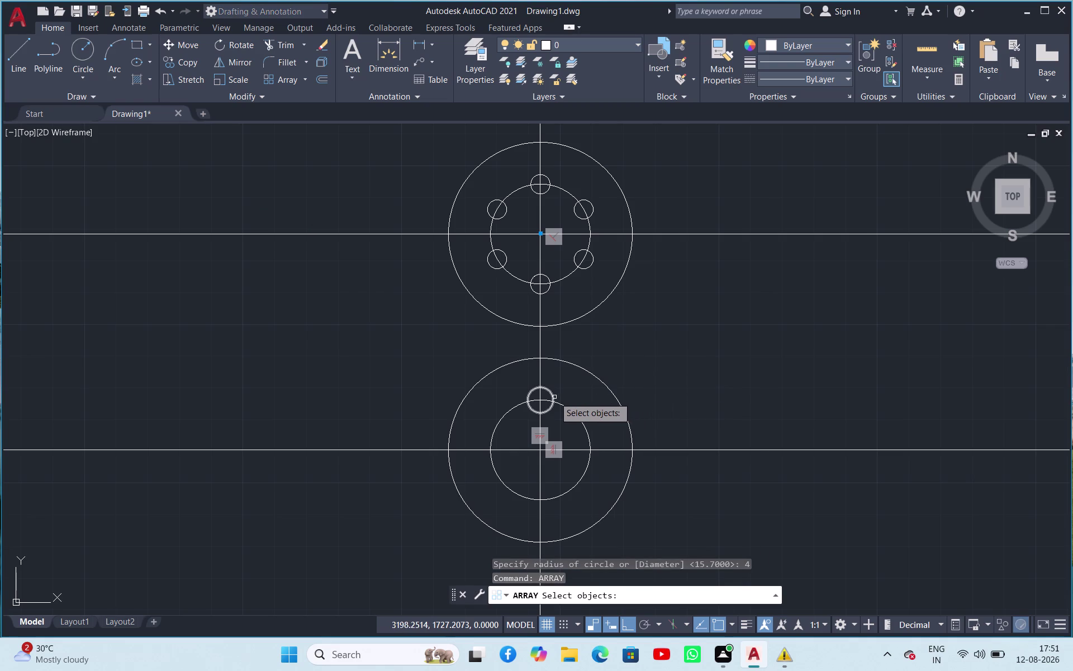
click(555, 397)
key(space)
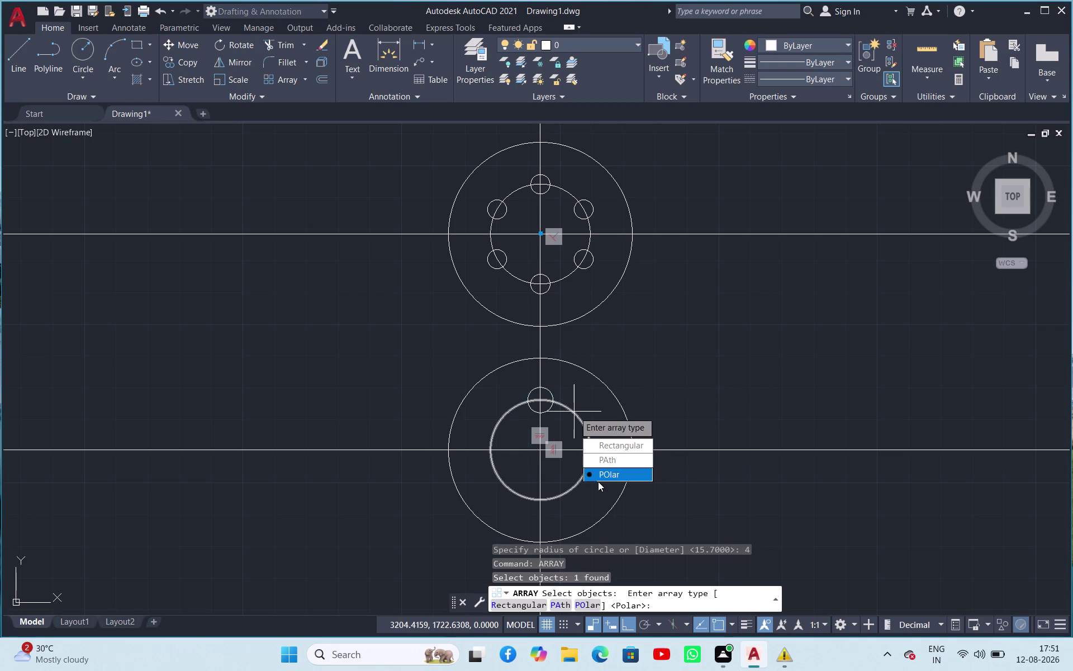
drag(601, 477, 574, 411)
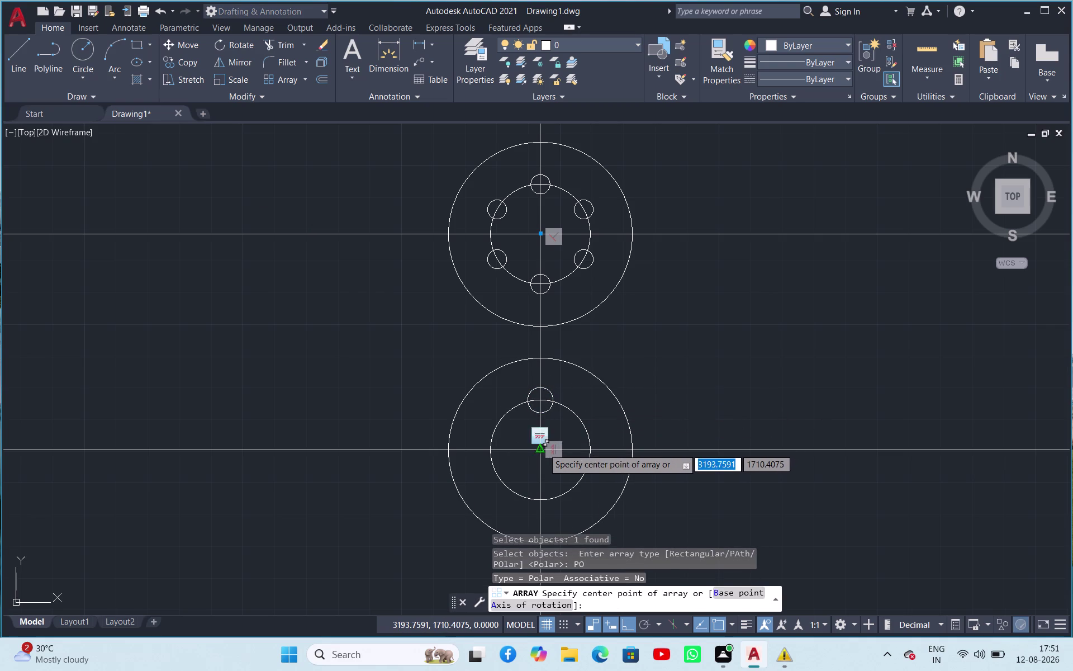
click(542, 449)
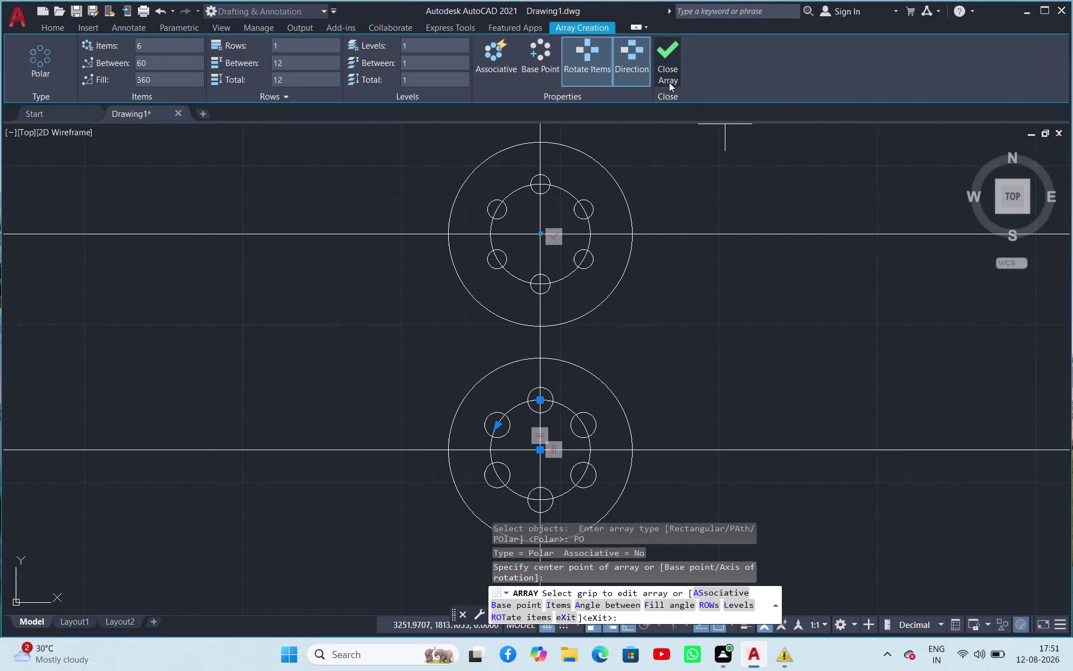
click(669, 79)
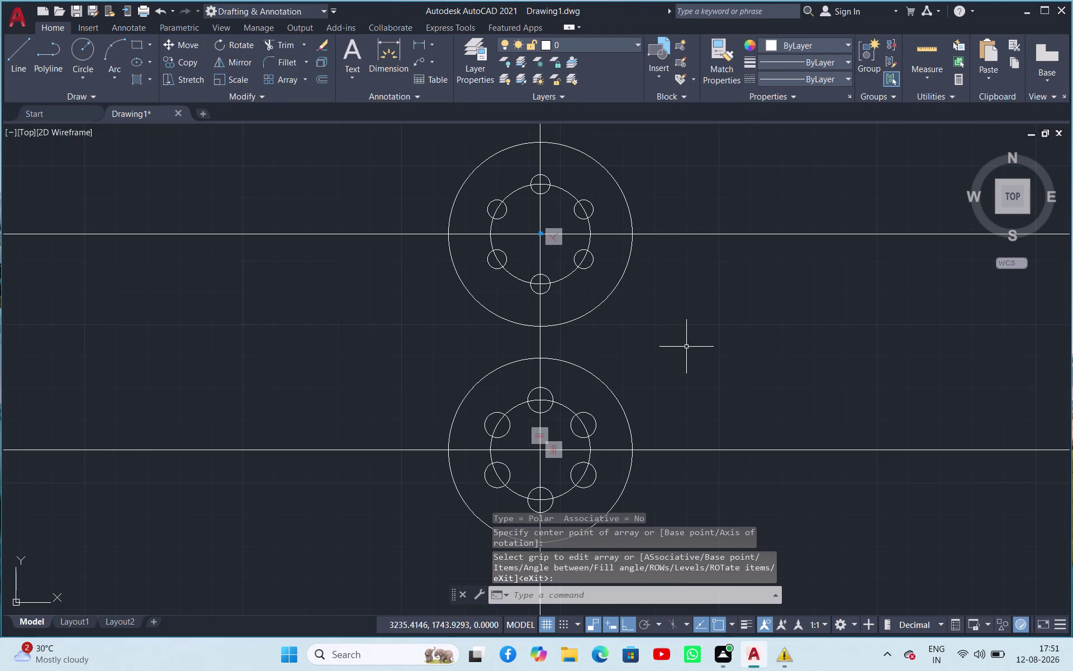
Set up OFFSET with a 40-unit distance after cancelling a first attempt.
scroll(up, 3)
scroll(down, 3)
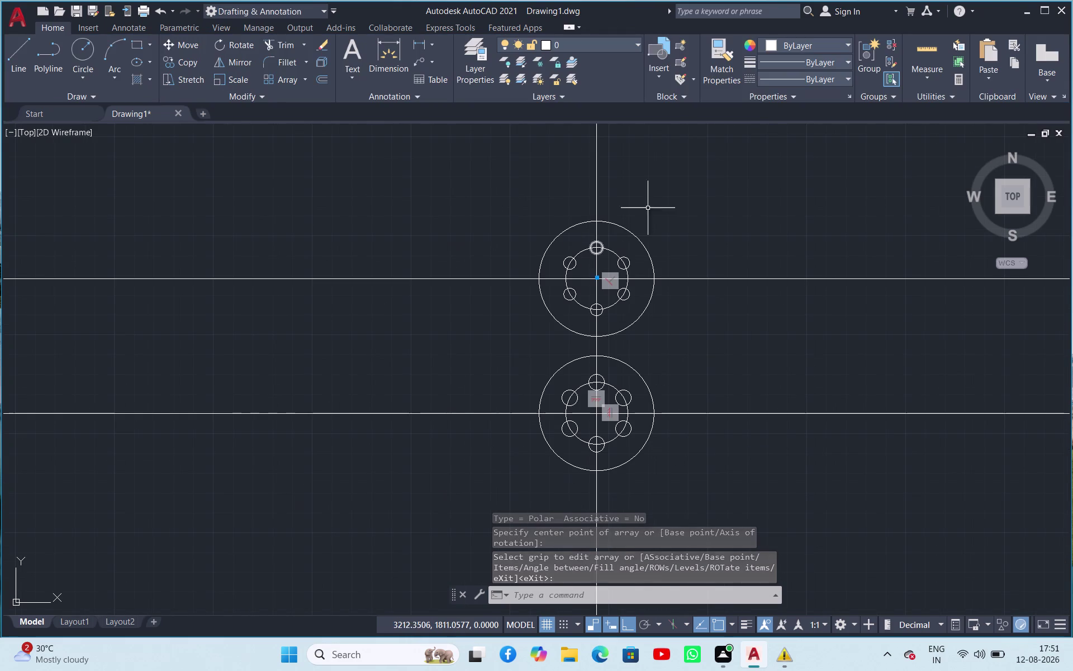
text(off)
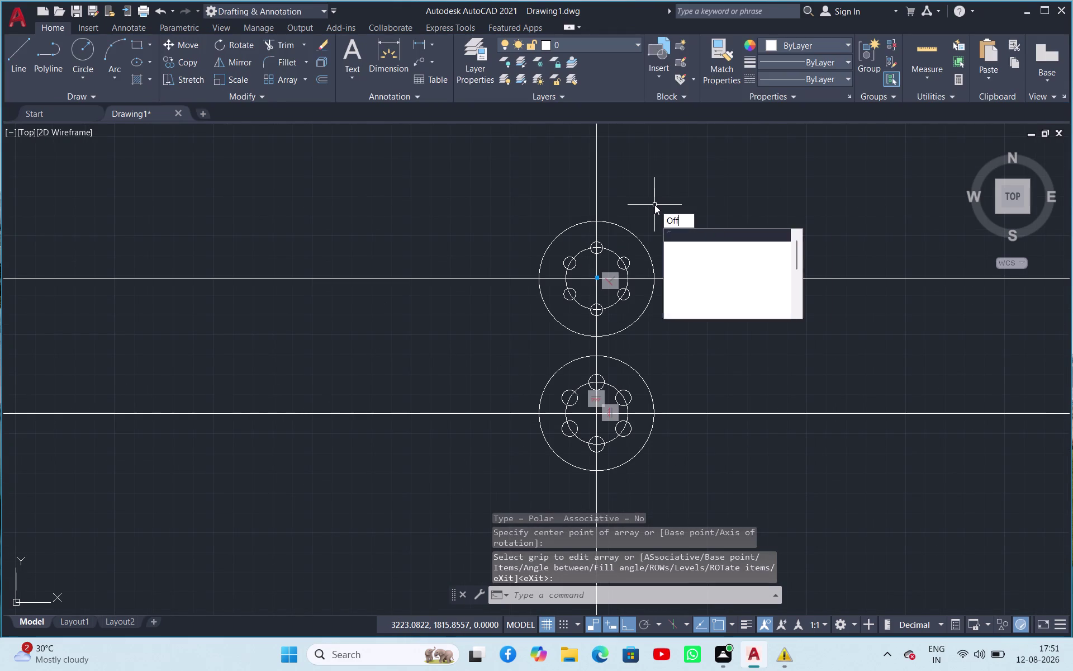
key(space)
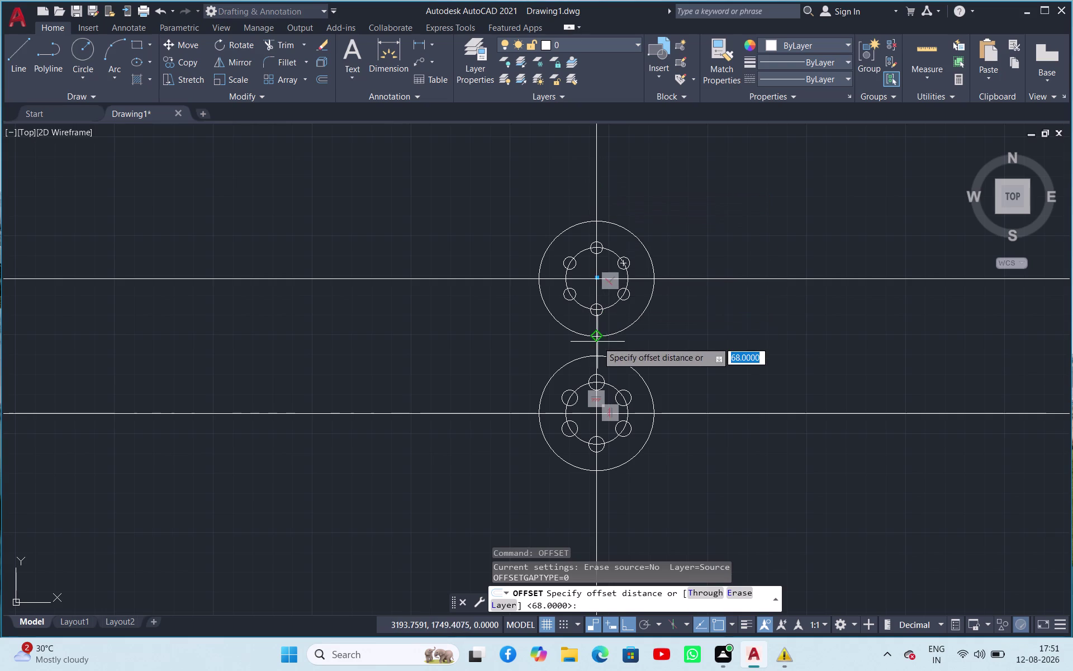
key(Escape)
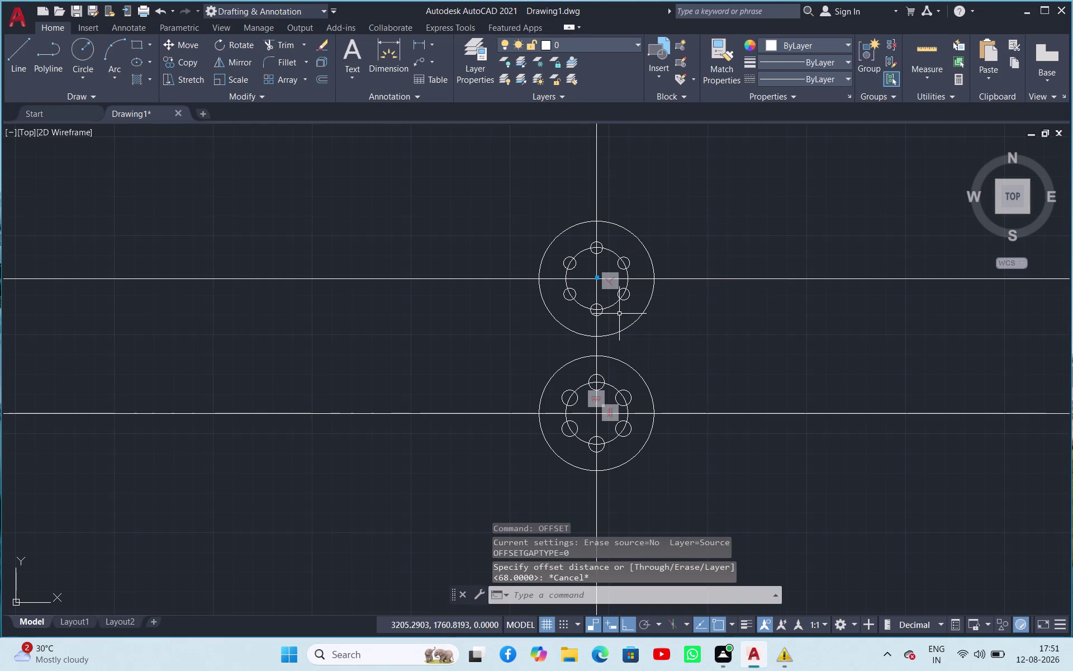
text(off)
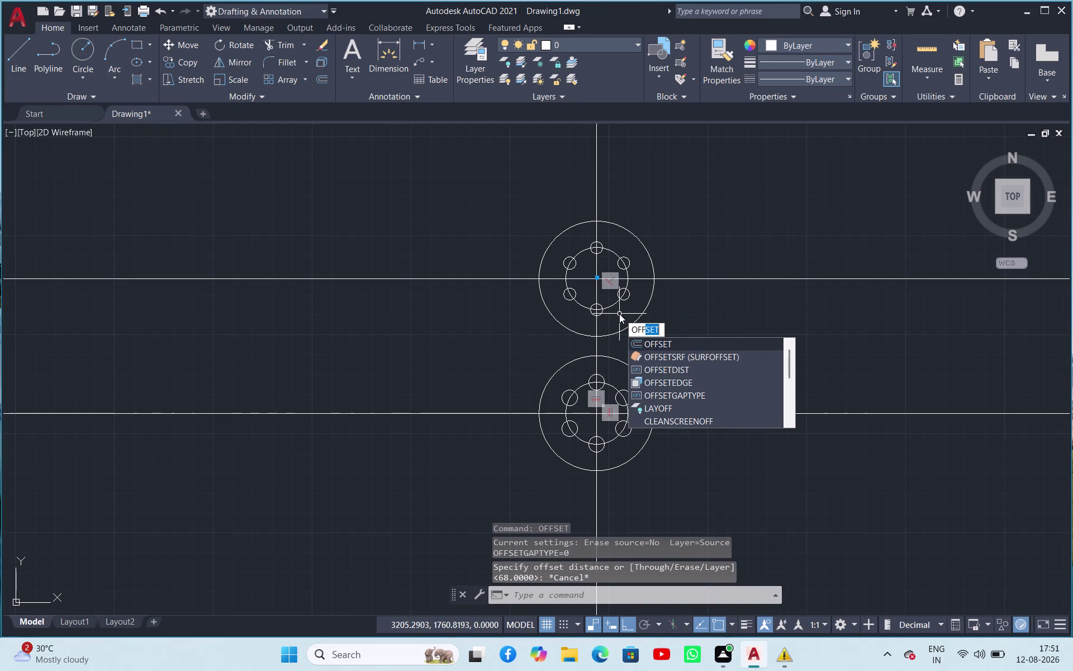
click(694, 344)
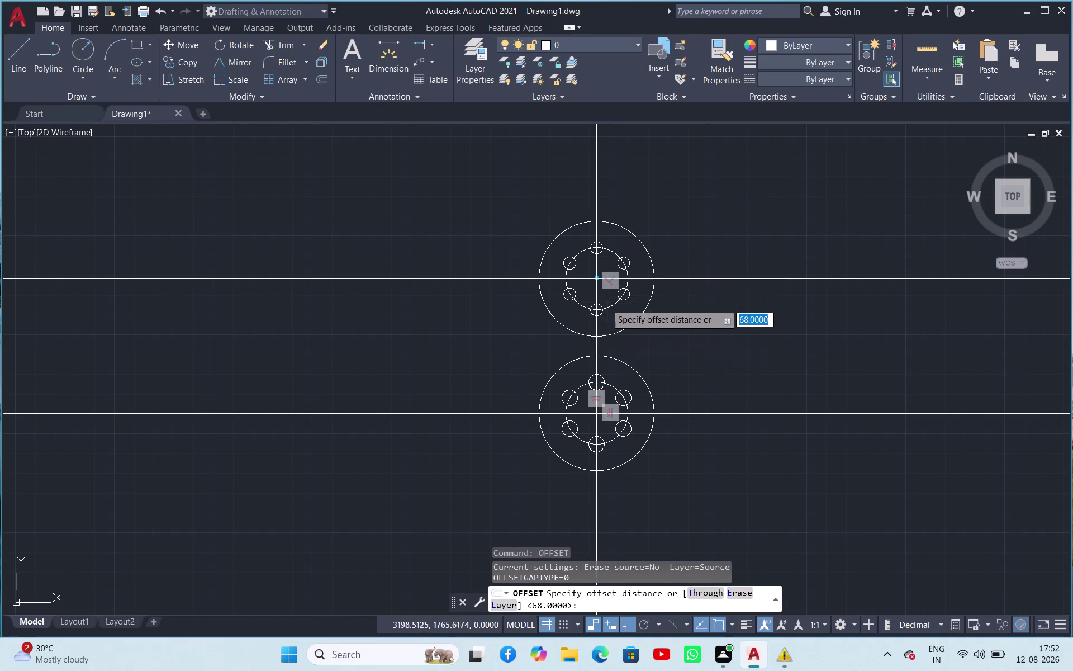
click(594, 345)
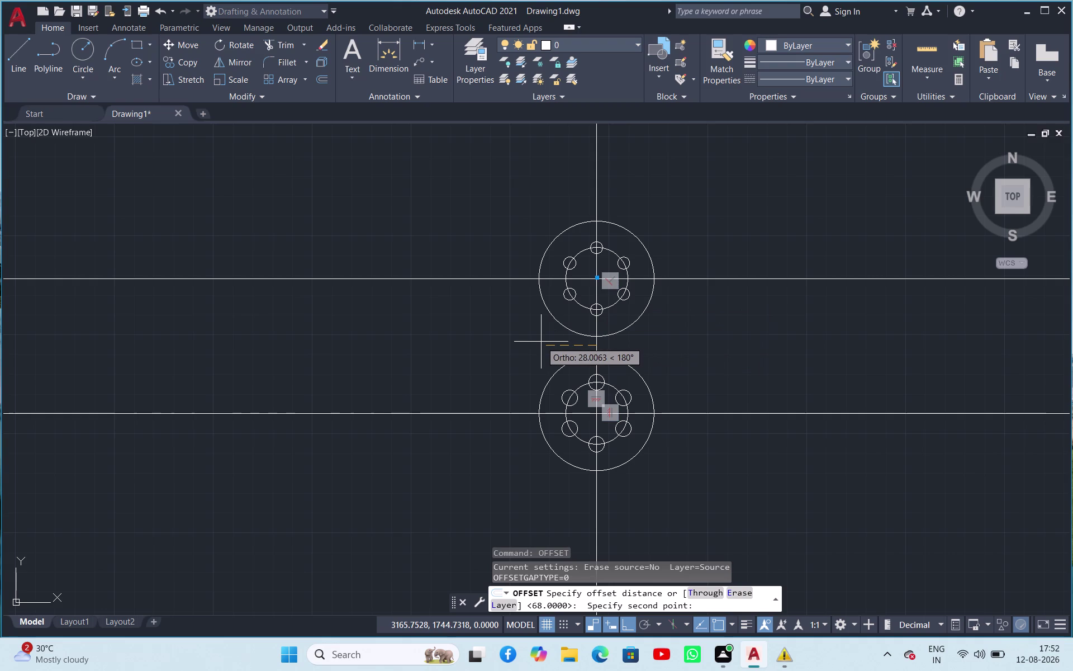
text(40)
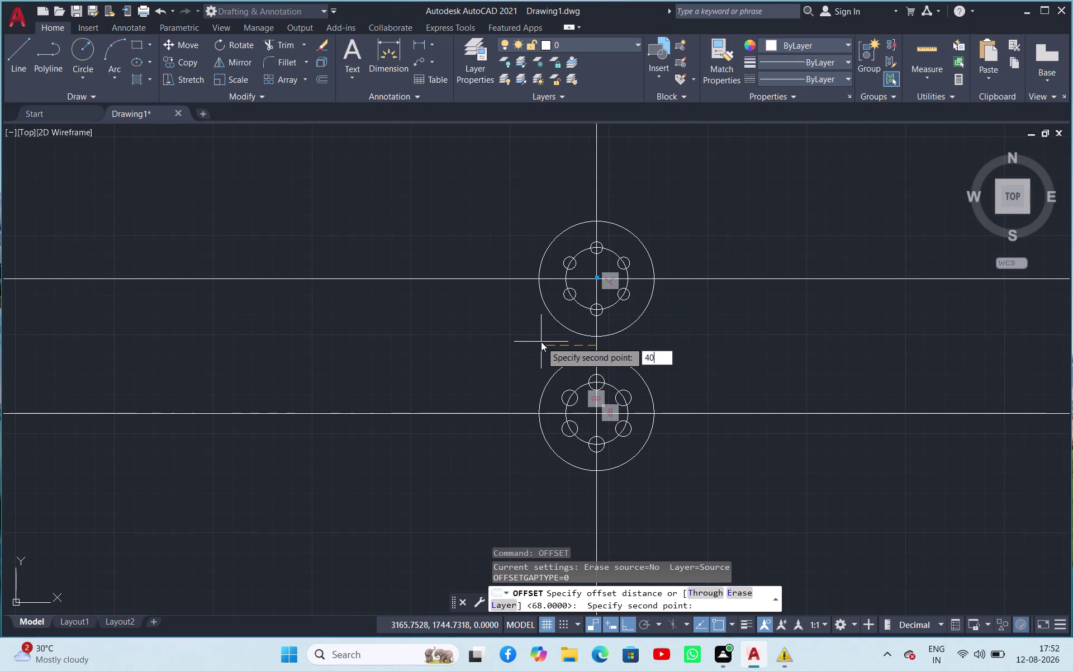
key(Return)
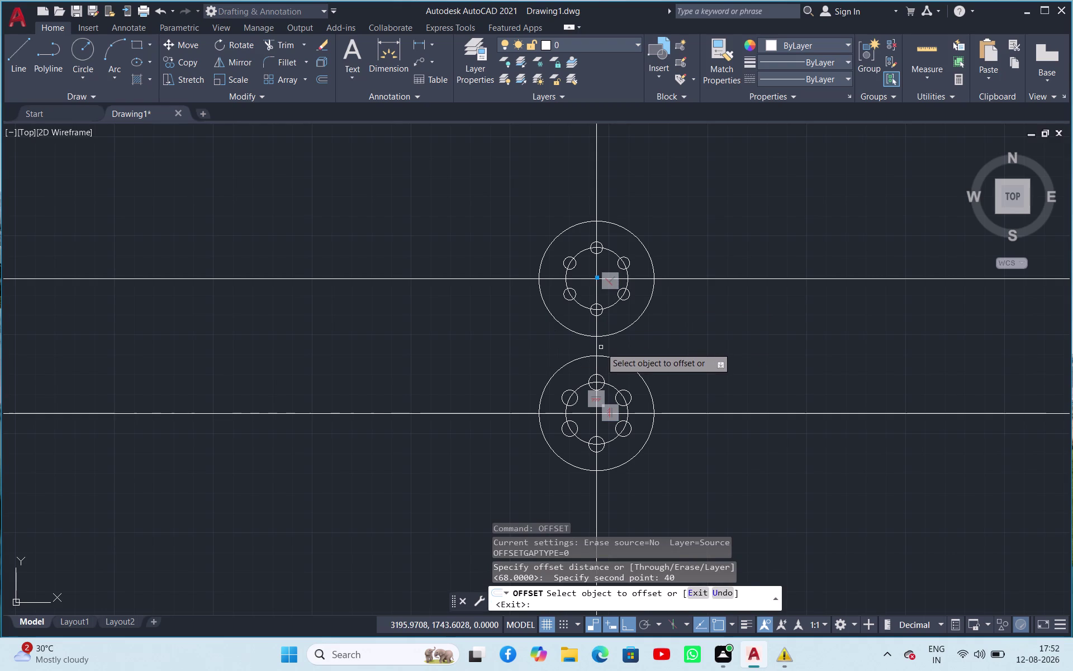
Offset the vertical centre line 40 units to both the left and right.
click(598, 344)
click(528, 343)
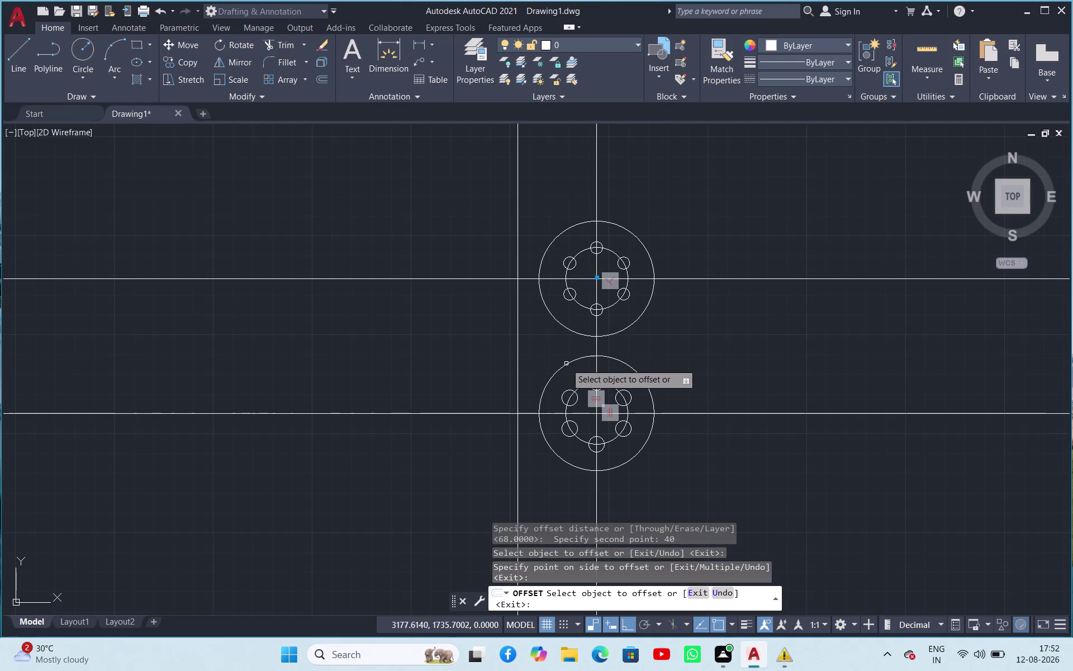
click(597, 348)
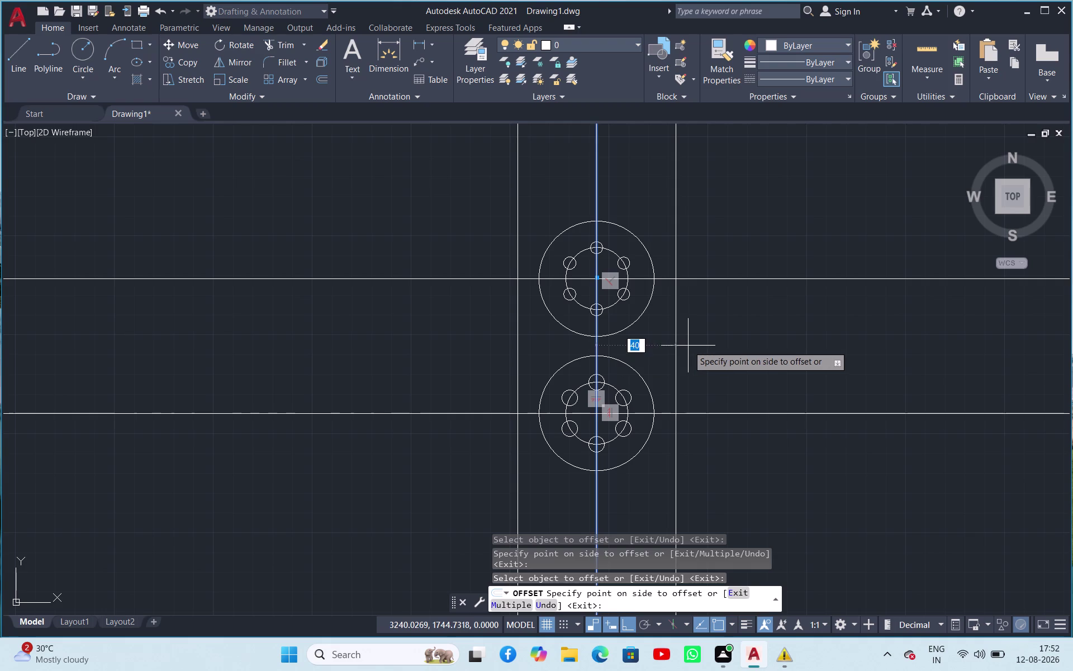
click(688, 345)
key(Escape)
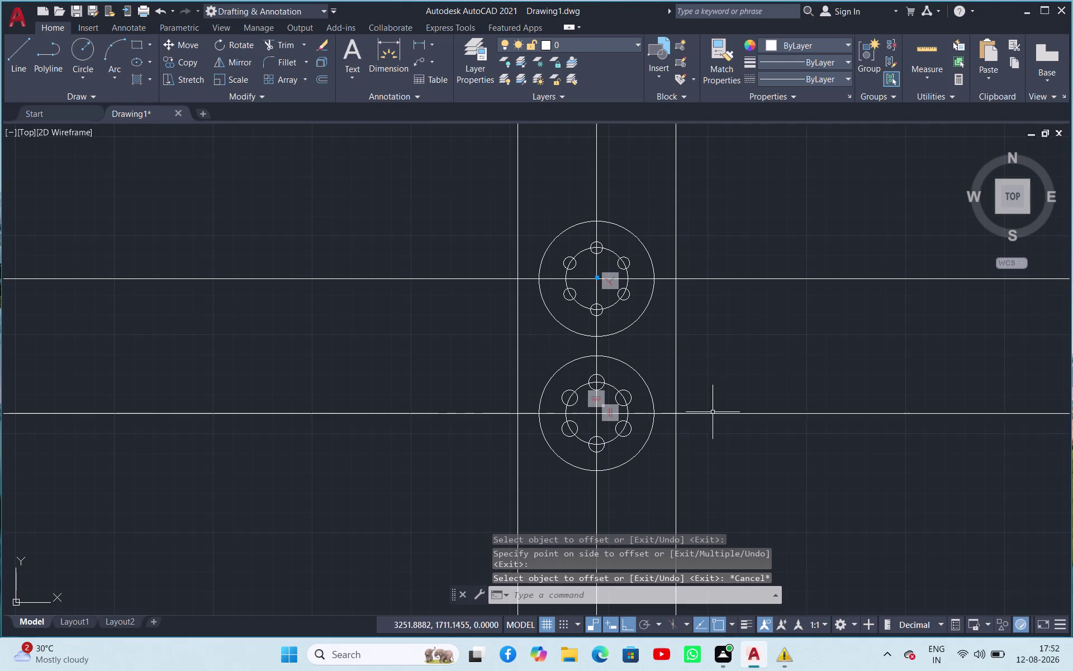
Offset the horizontal centre line 34 units toward the other hub.
text(o)
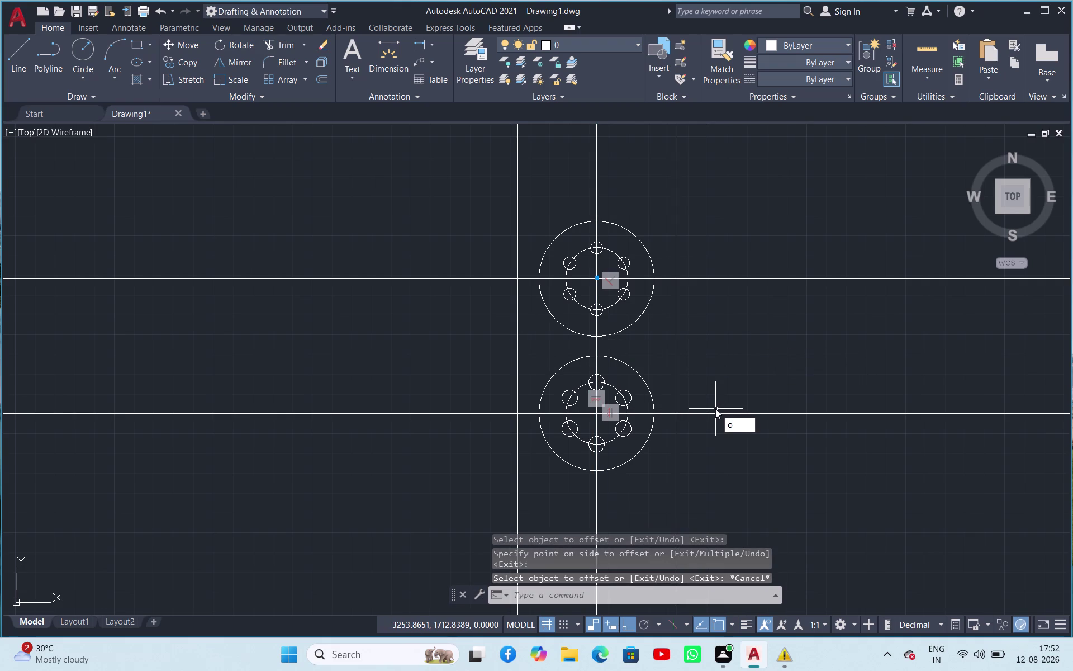
text(ff)
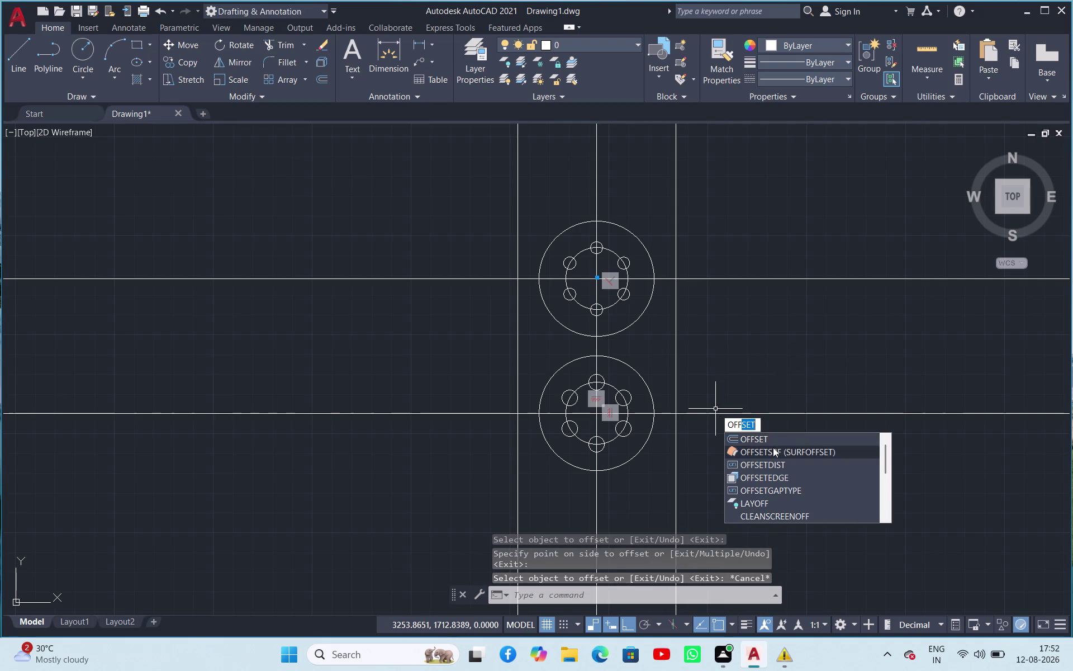
click(774, 444)
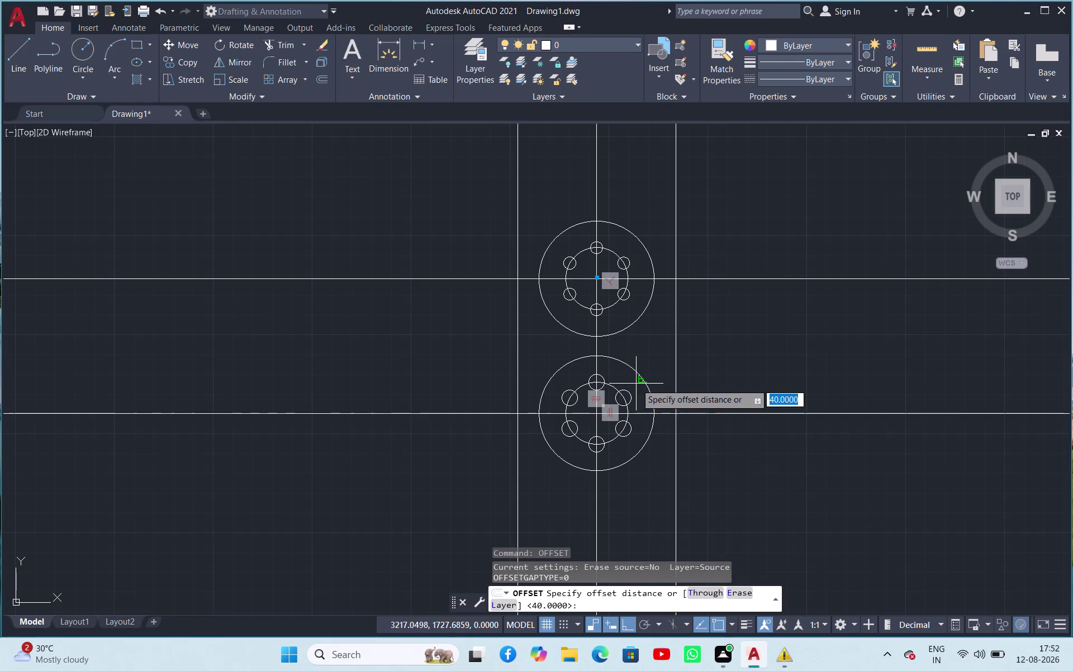
click(601, 606)
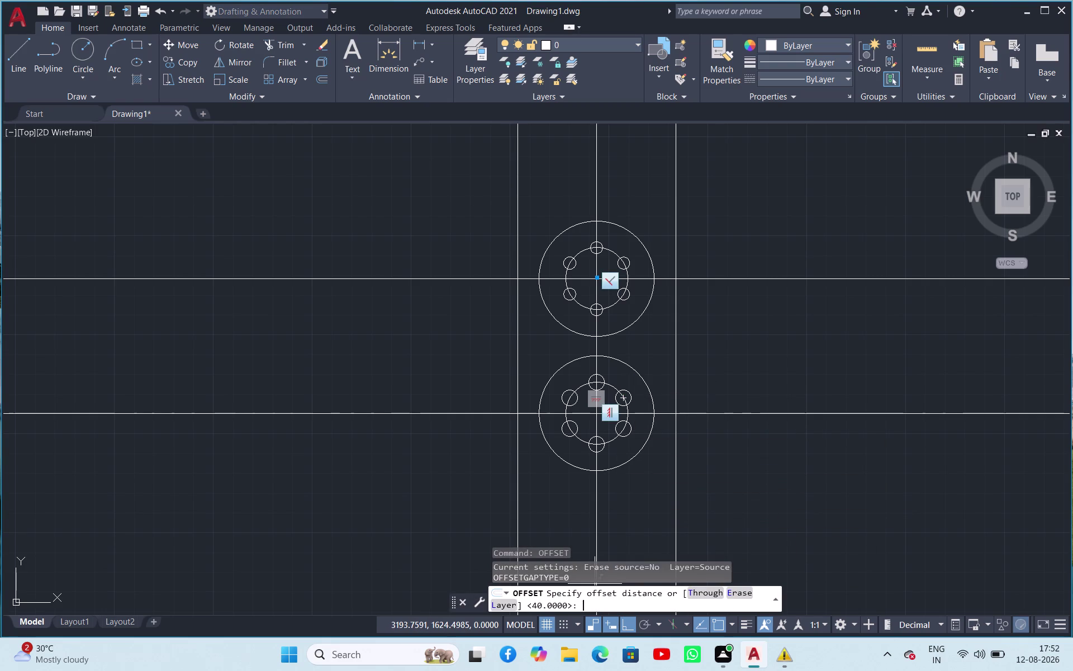
text(34)
key(Return)
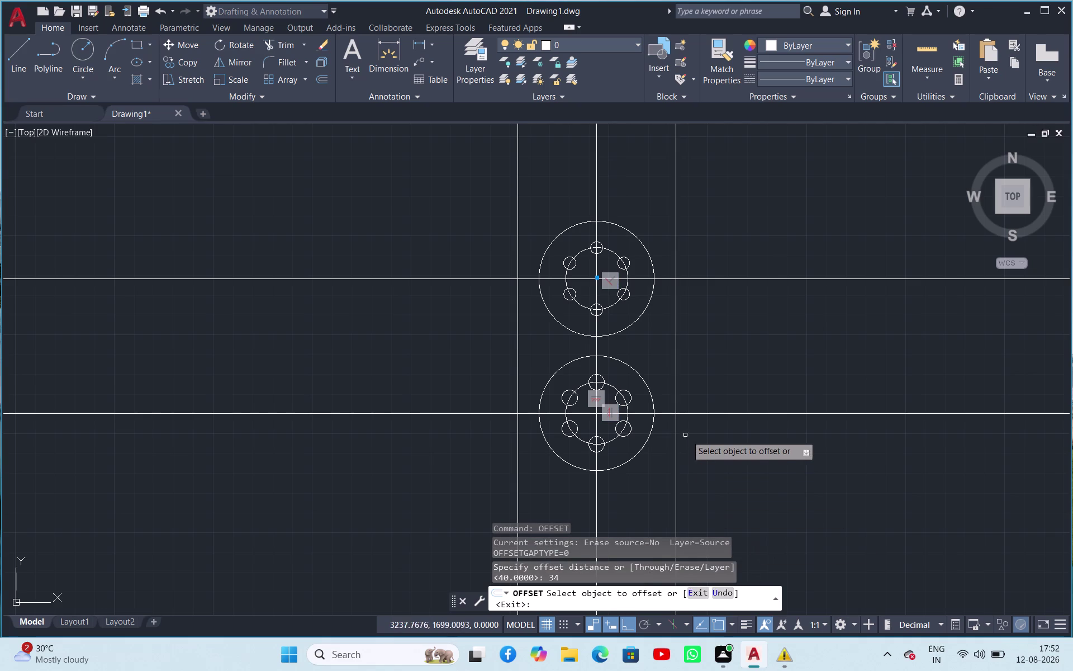
click(715, 414)
click(717, 351)
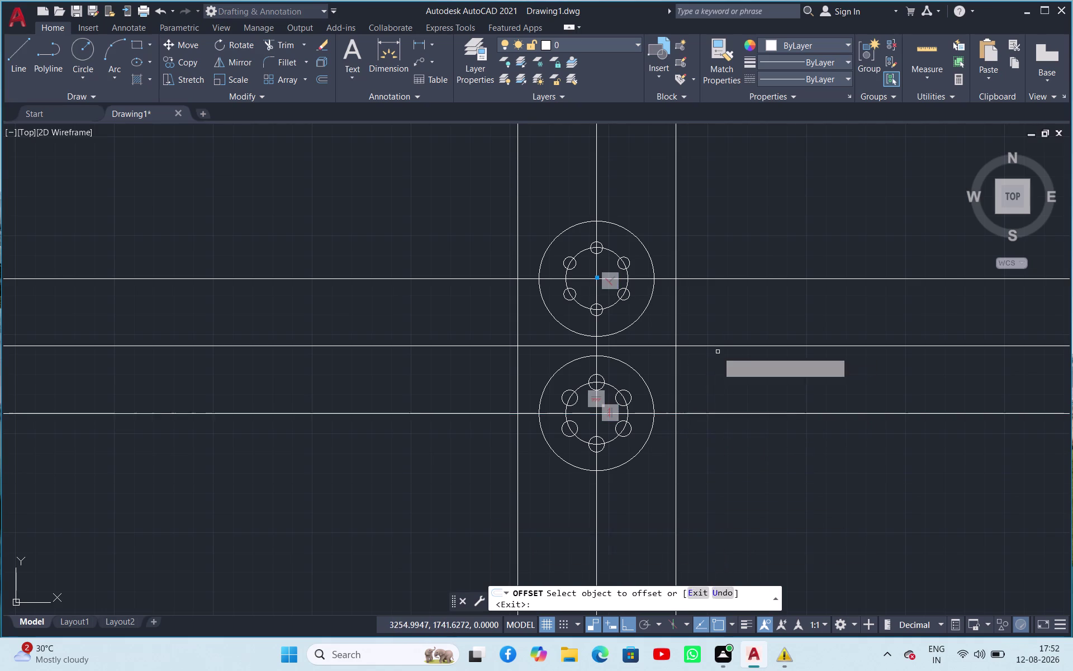
key(Escape)
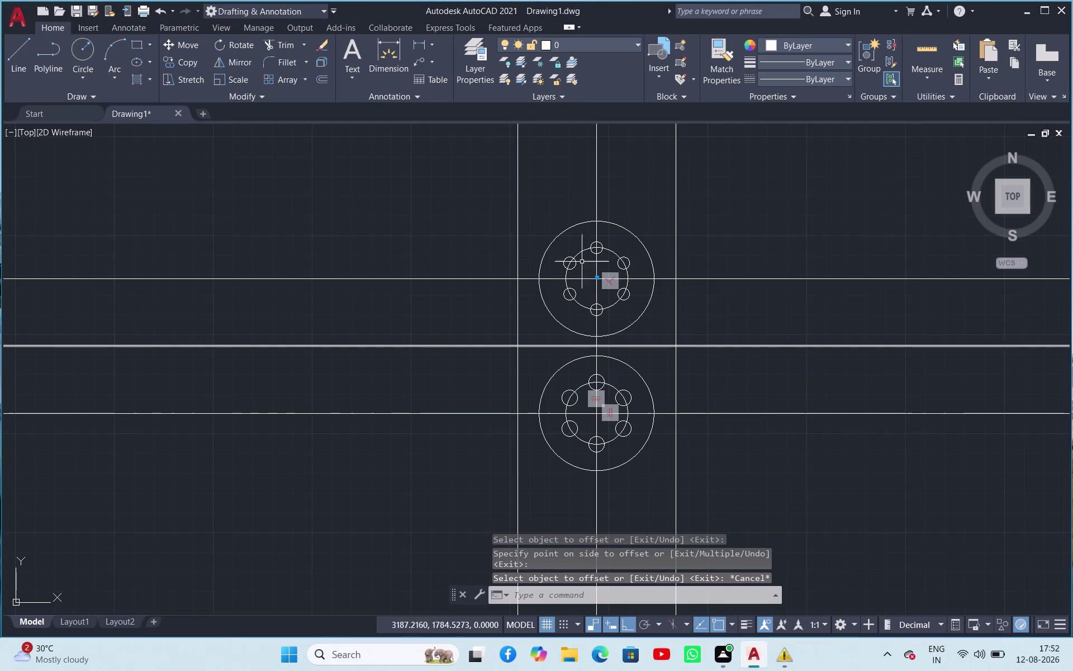
click(81, 53)
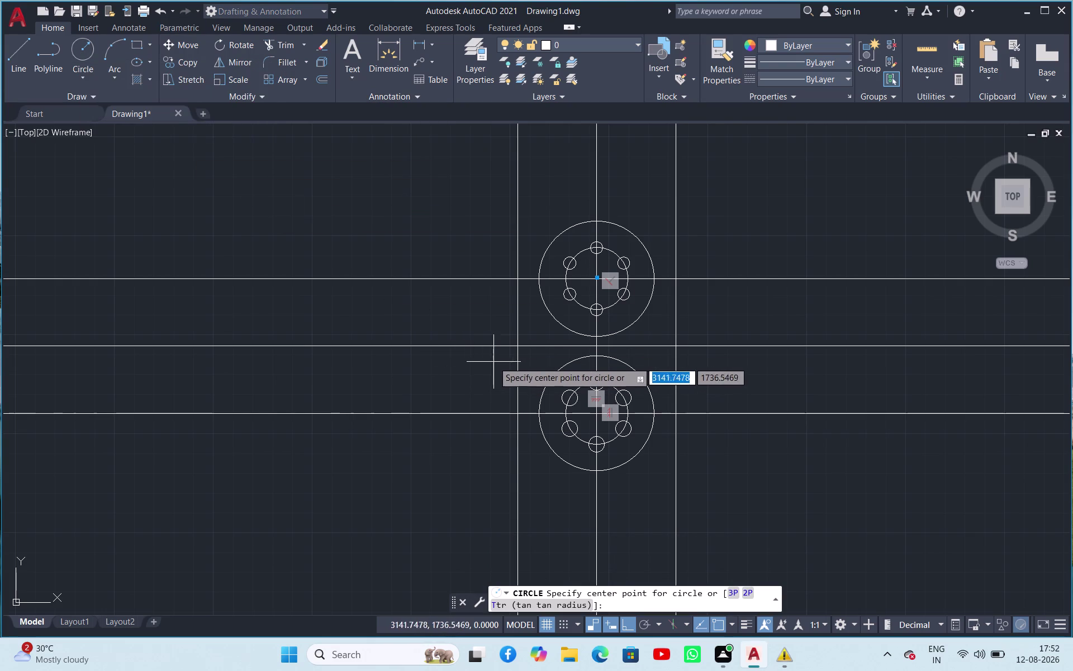
Draw a radius-8 circle centred on the left intersection.
click(519, 347)
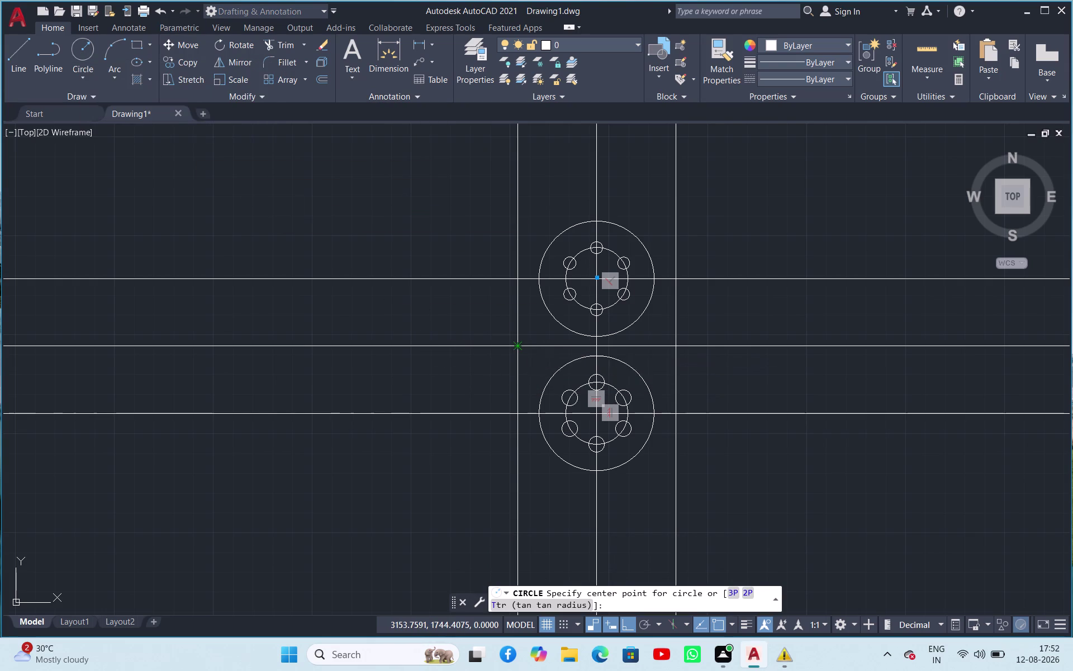
key(8)
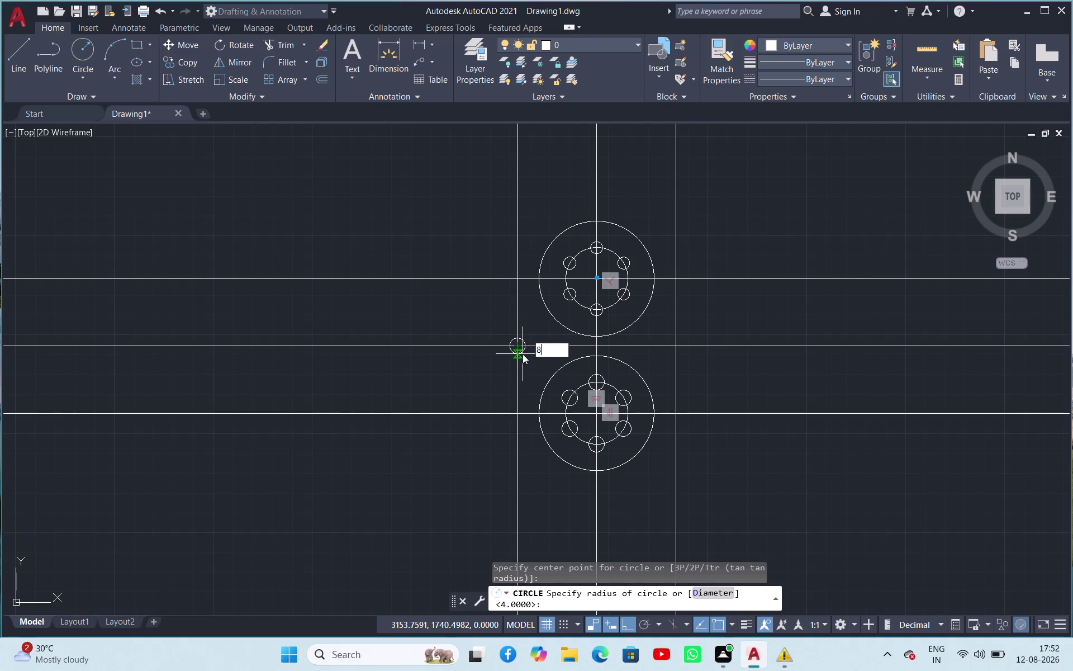
key(Return)
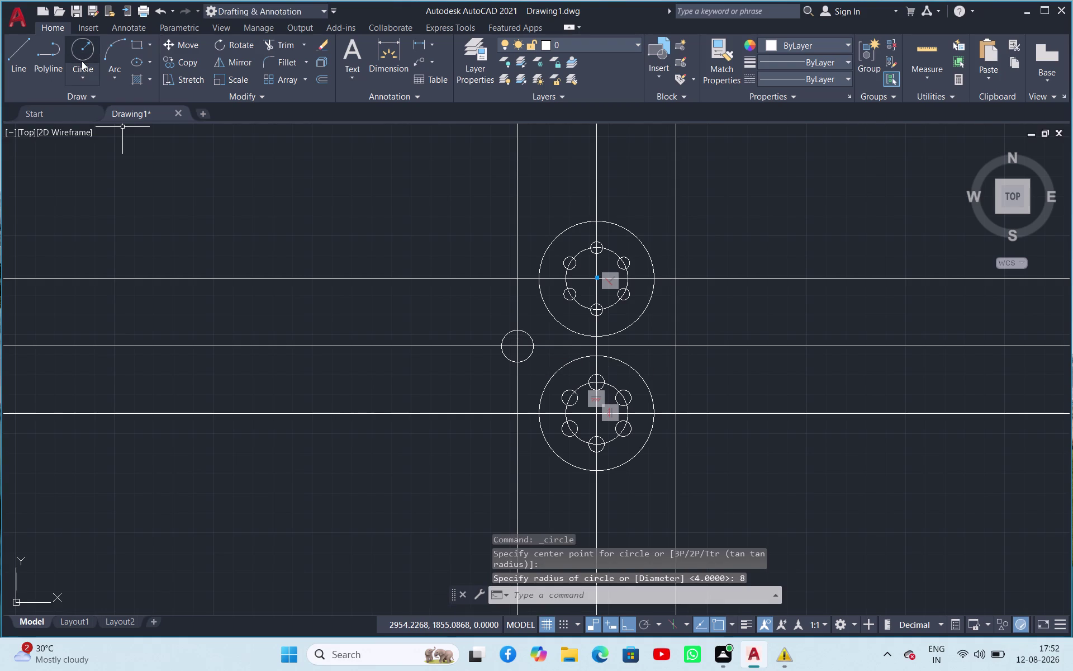
Add a concentric radius-12 circle at the same left intersection.
click(84, 42)
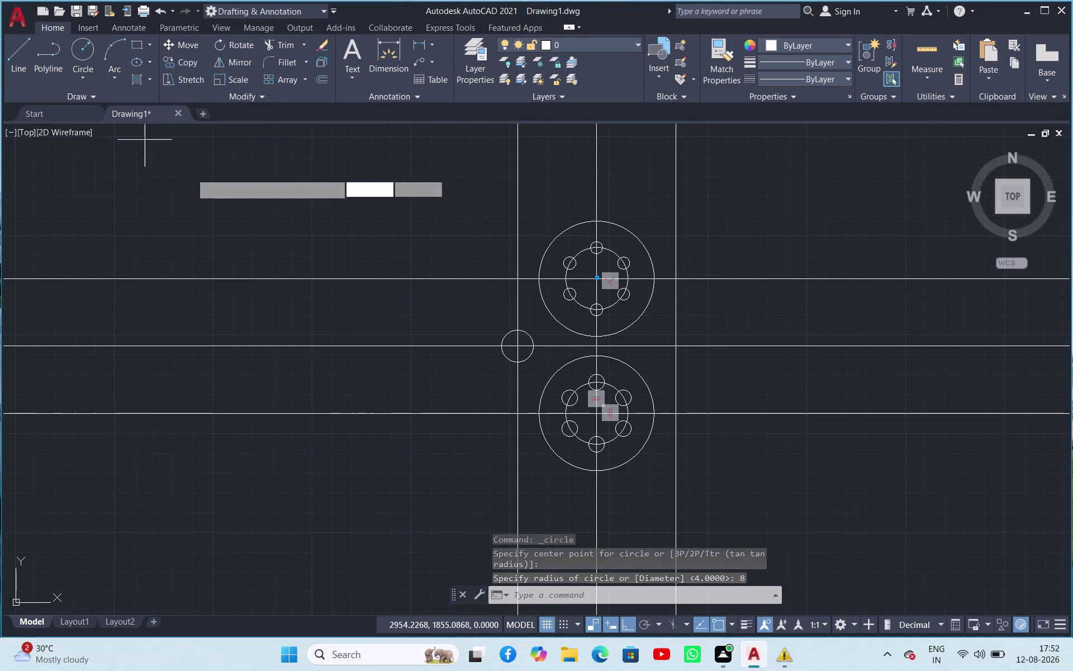
click(517, 345)
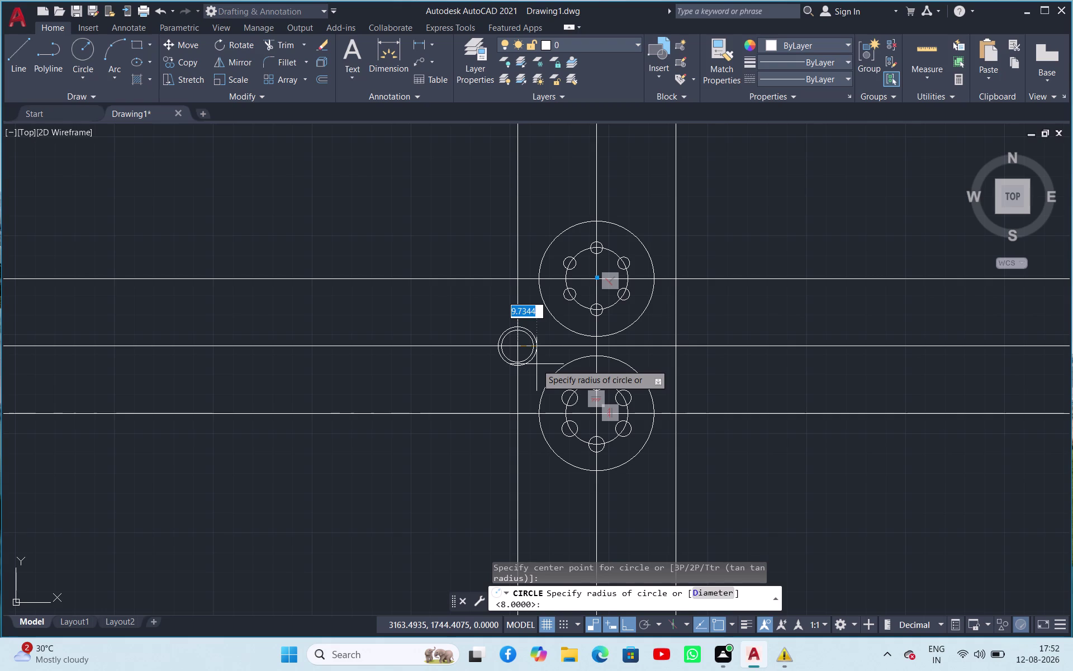
text(12)
key(Return)
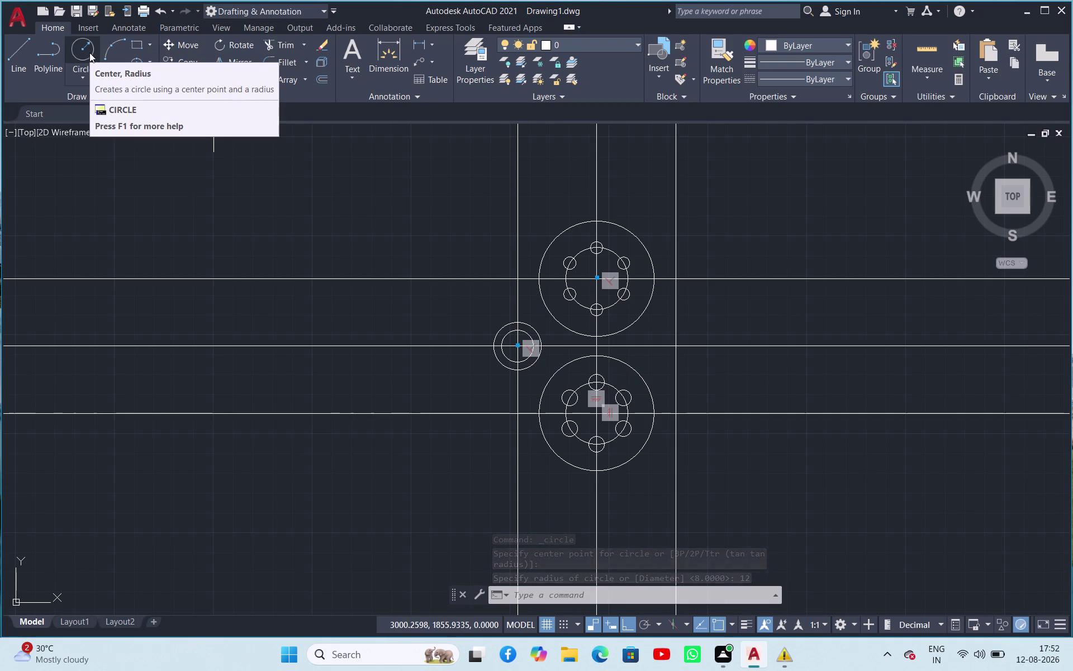
click(87, 74)
click(118, 122)
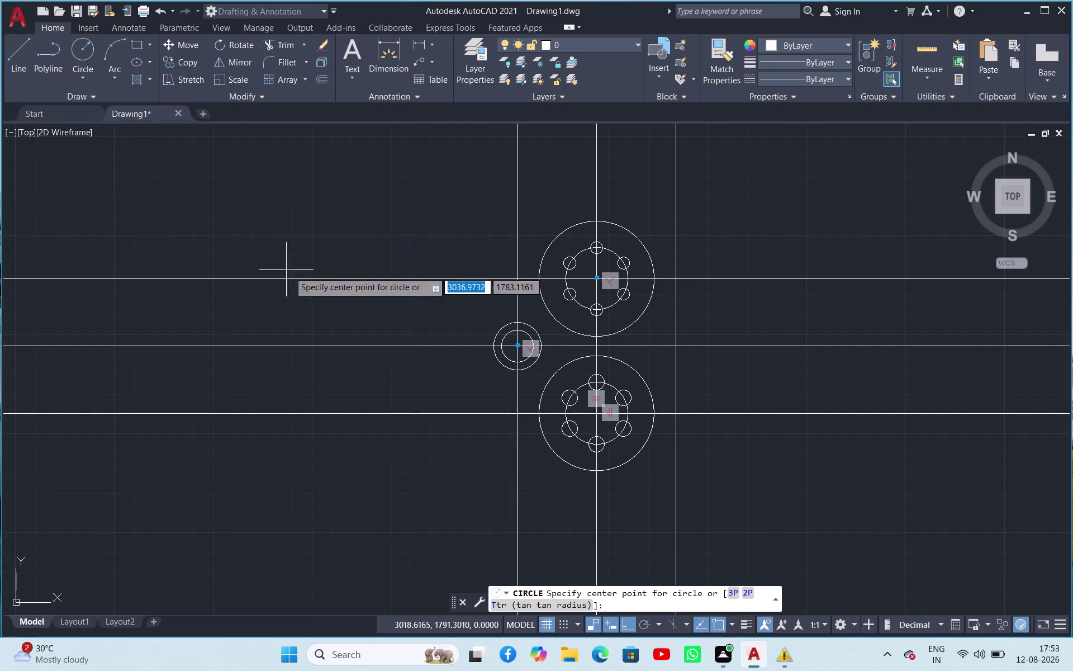
Draw a diameter-38 circle centred on the right intersection.
click(675, 346)
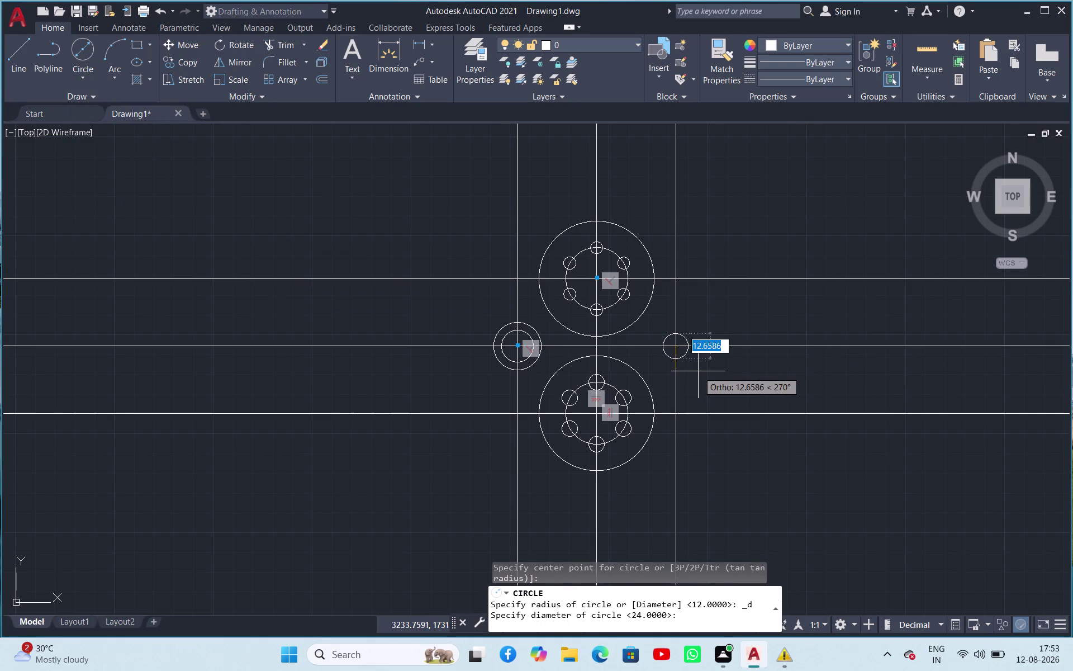
text(38)
key(Return)
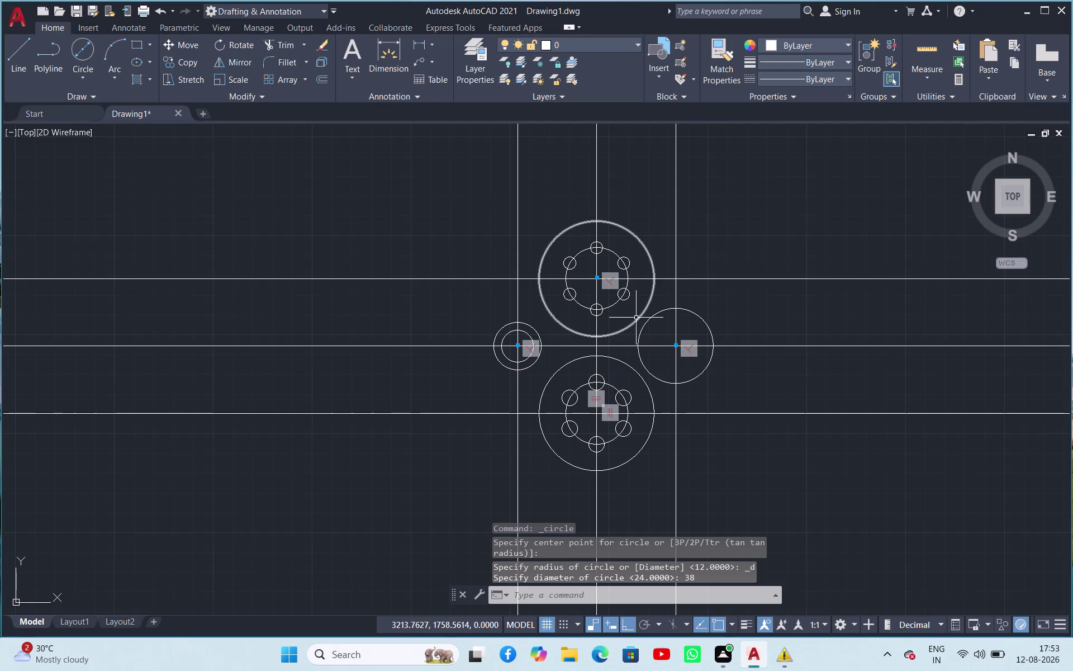
key(space)
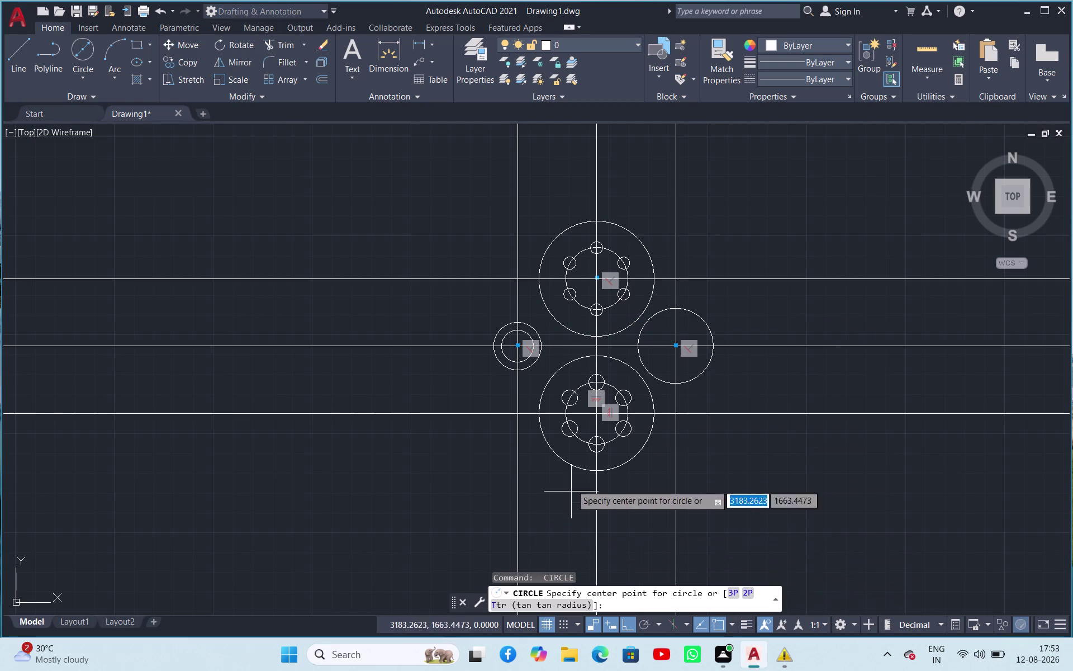
key(Escape)
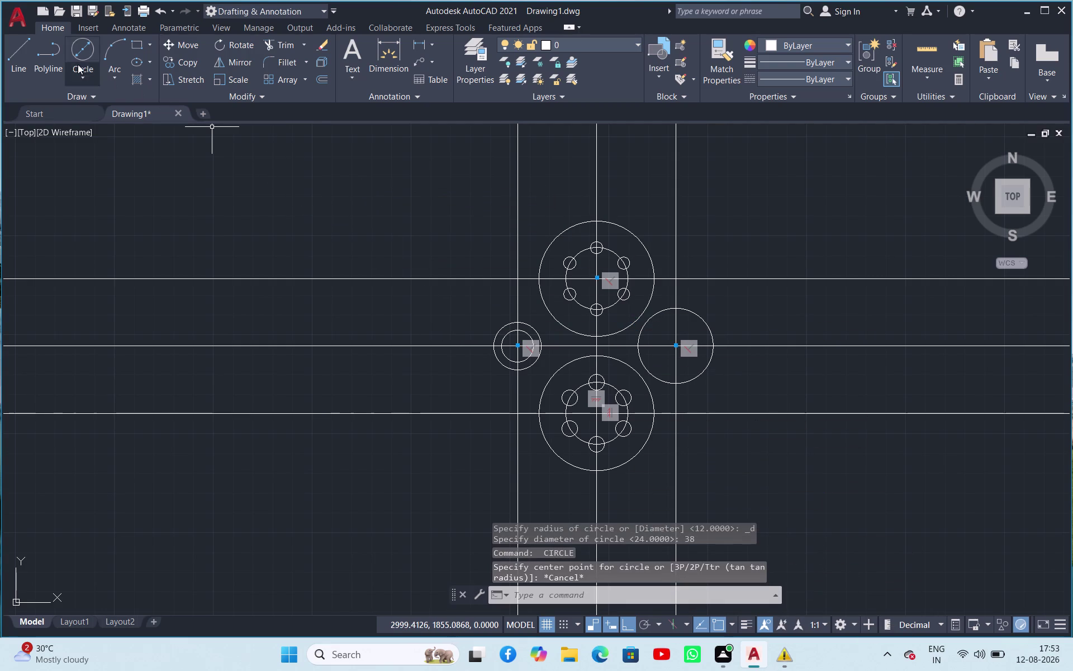
Add a concentric diameter-22 circle at the same right intersection.
click(88, 50)
click(675, 348)
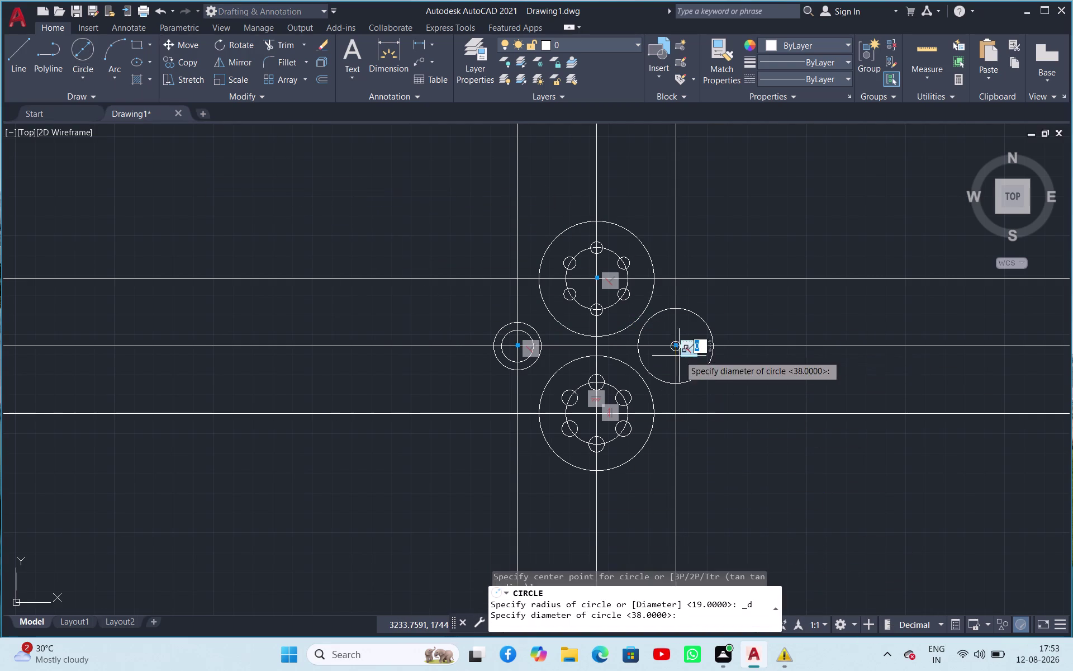
text(2)
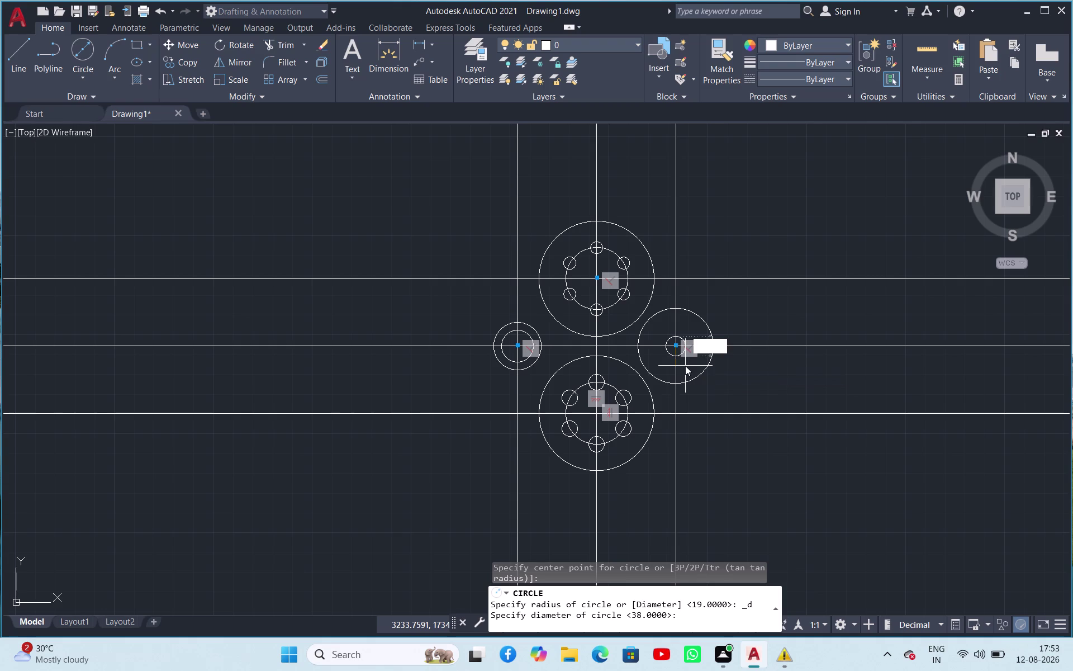
text(2)
key(Return)
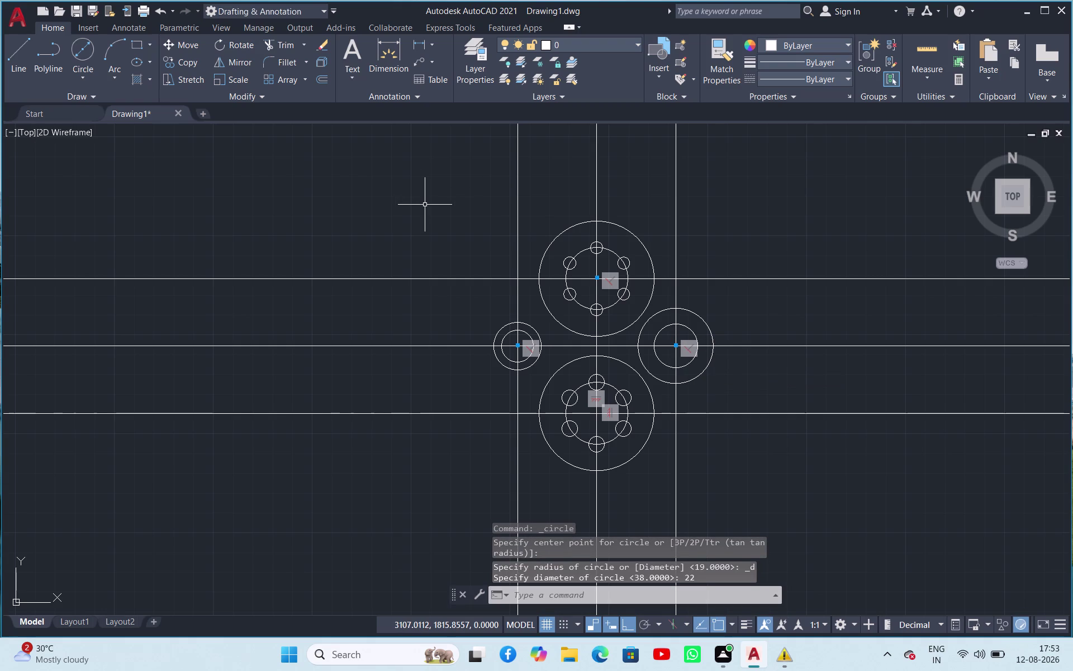
click(425, 204)
click(433, 230)
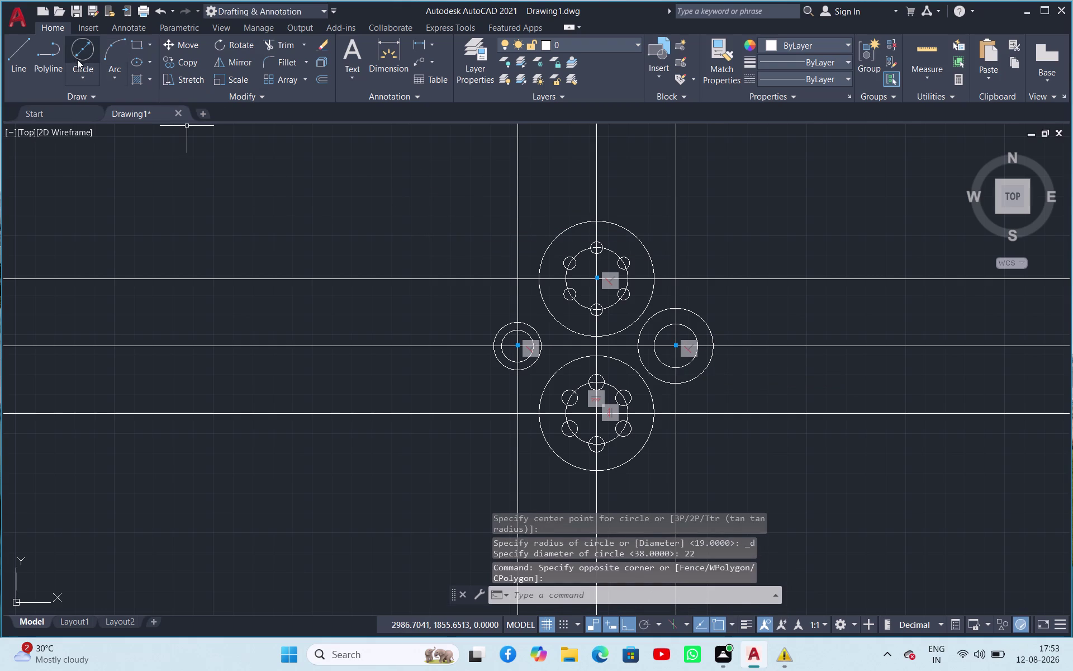
click(287, 46)
key(space)
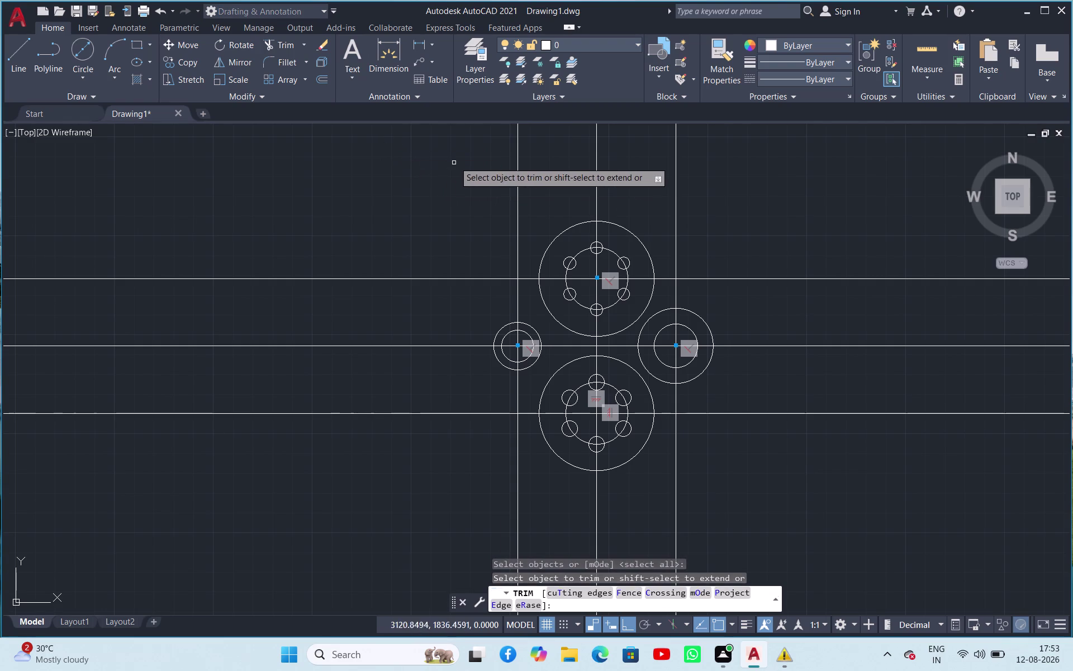
Trim the excess construction line ends on the right and left sides.
click(478, 144)
click(686, 179)
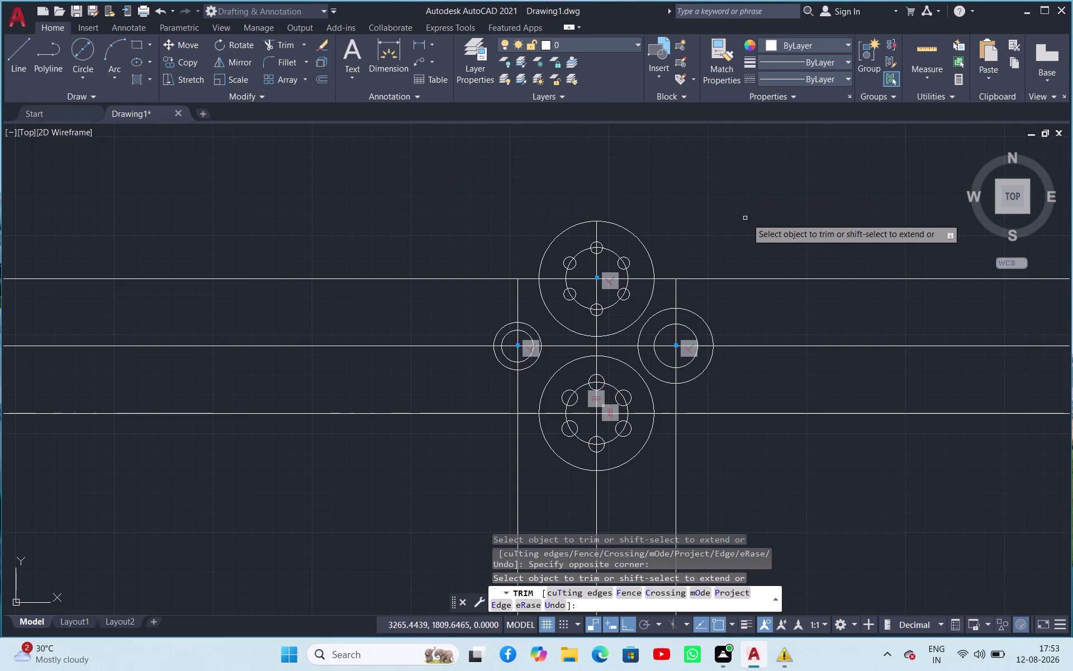
click(776, 218)
click(808, 433)
click(705, 495)
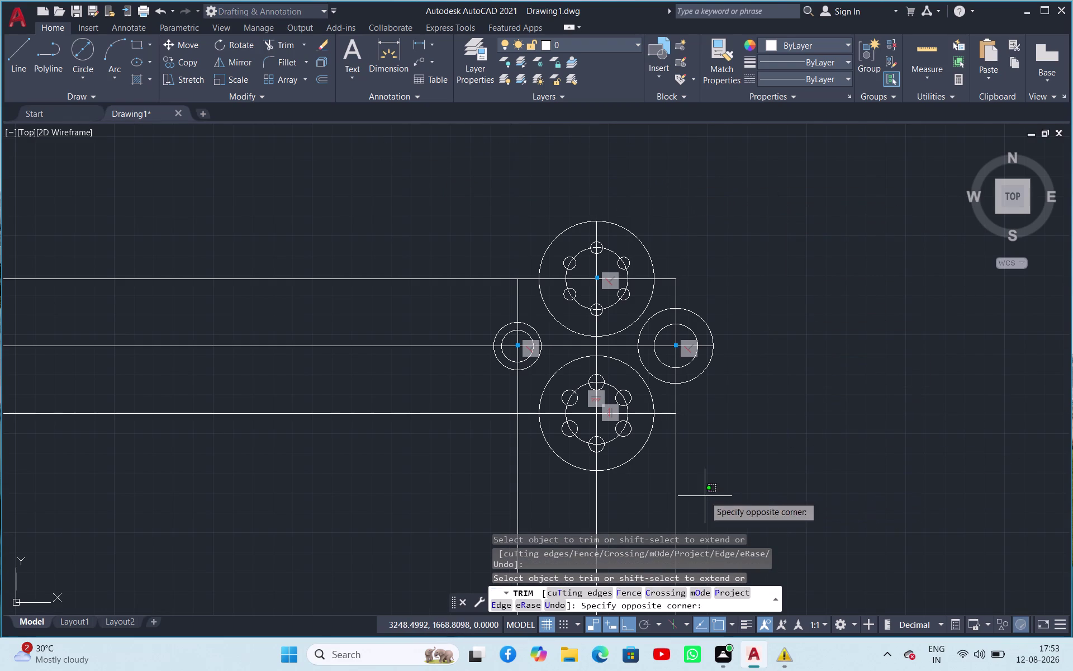
click(501, 487)
click(401, 437)
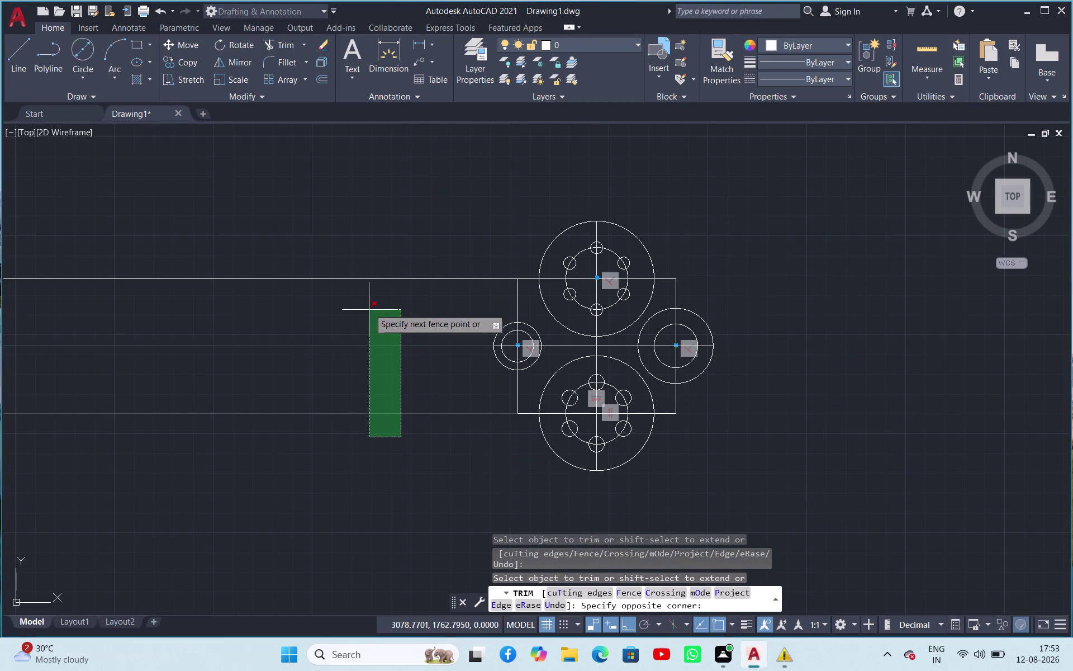
Trim leftover construction segments around the top hub and the lower lines.
click(366, 265)
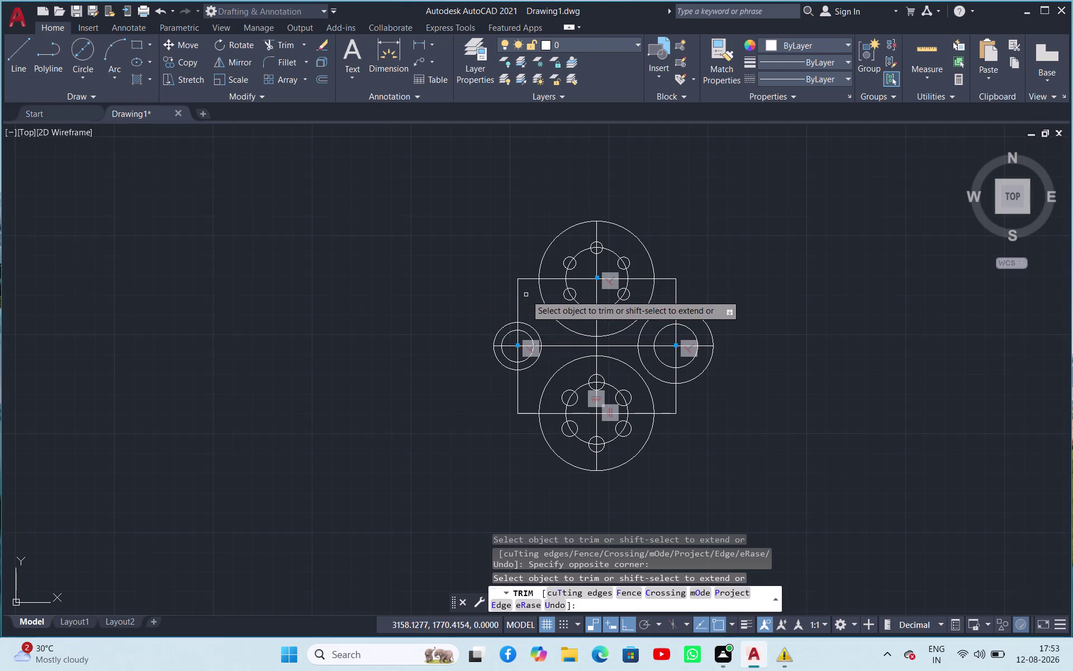
click(526, 294)
click(513, 274)
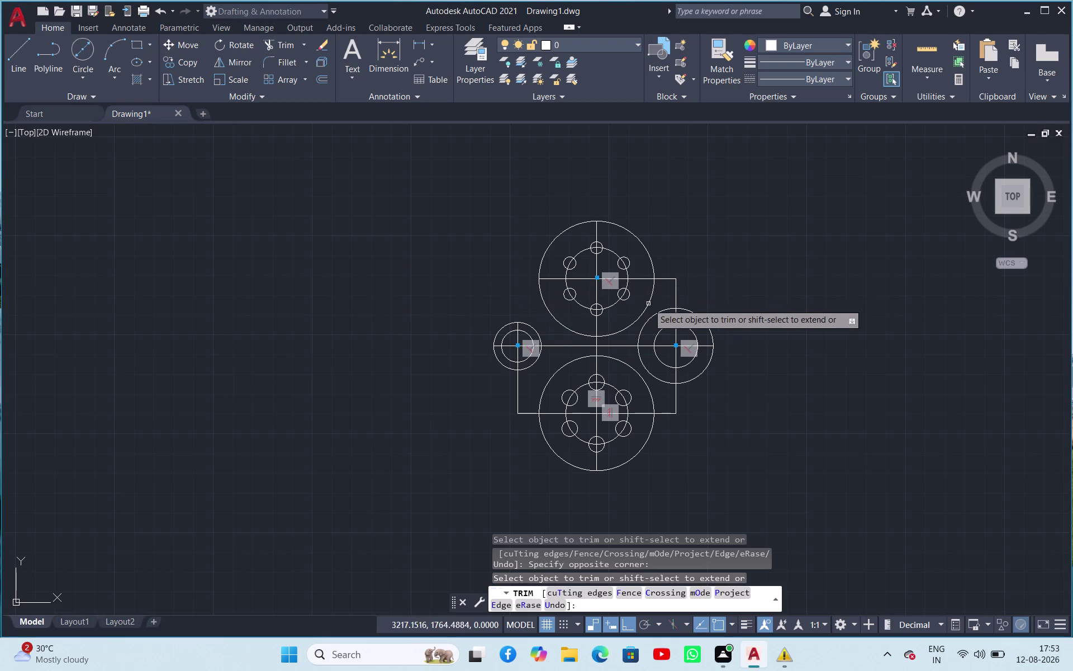
click(684, 297)
click(671, 273)
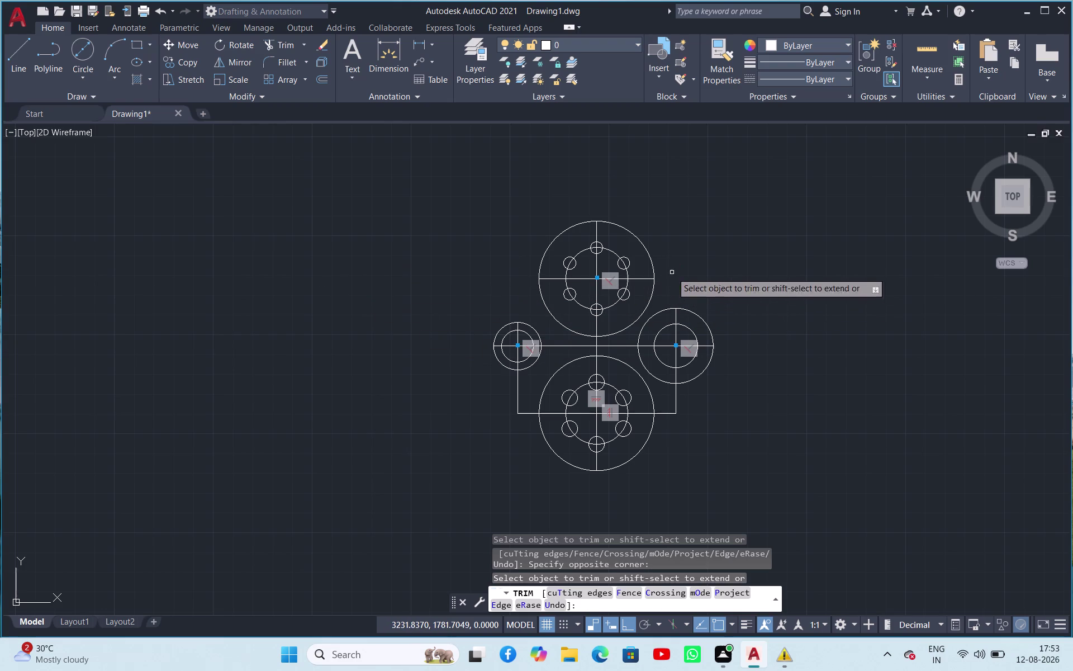
click(685, 431)
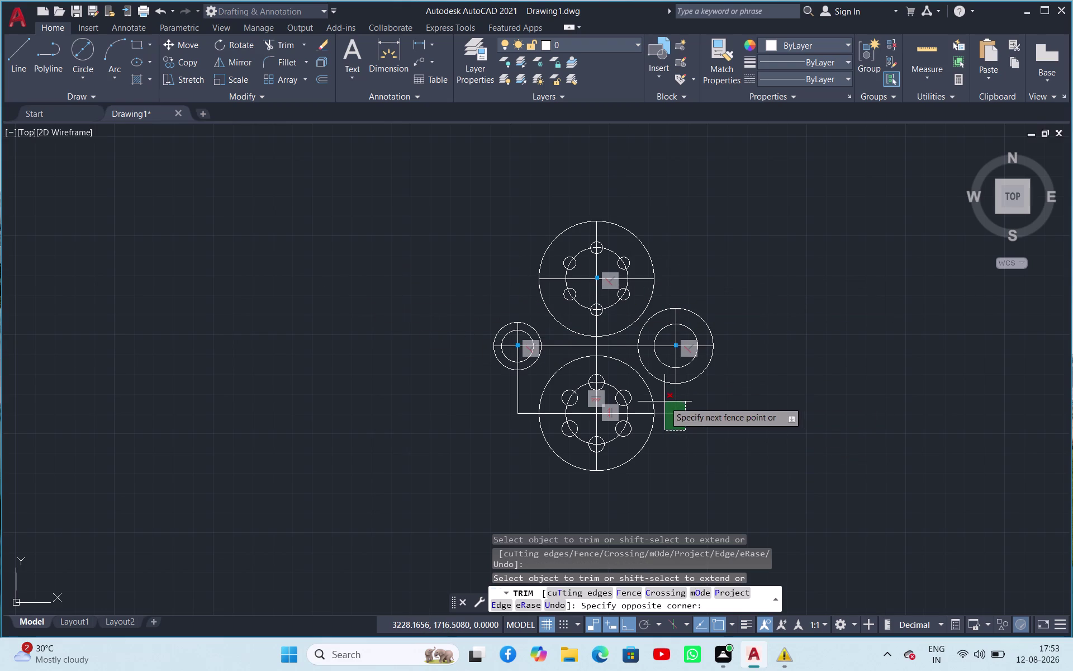
click(664, 401)
click(525, 425)
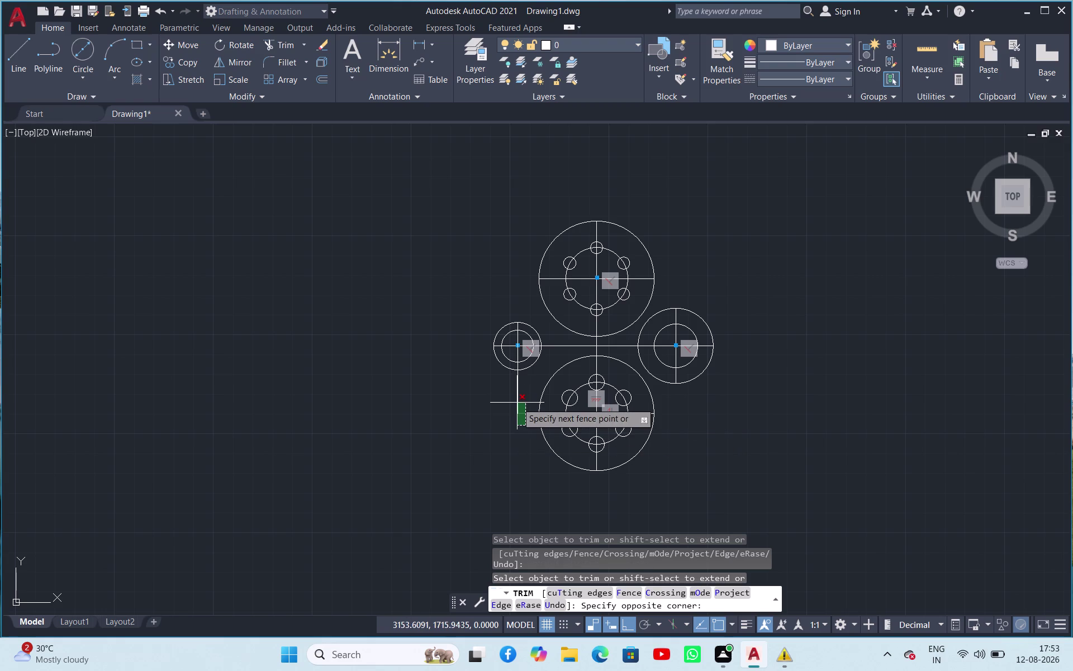
click(517, 402)
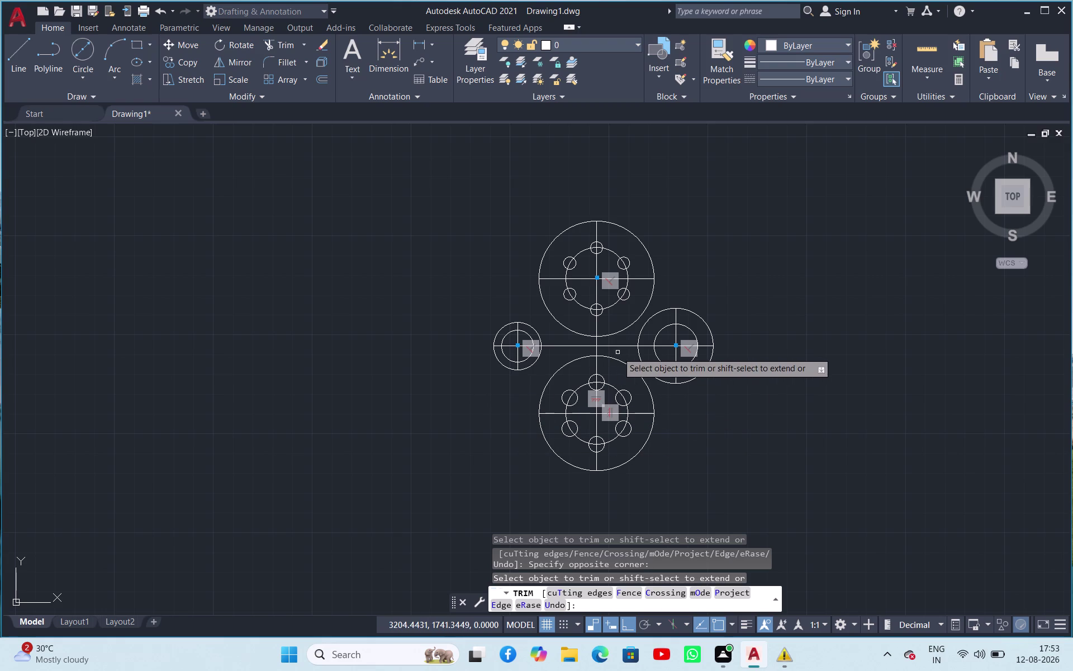
Trim the centre lines inside the right, lower, top and small left rings.
click(617, 352)
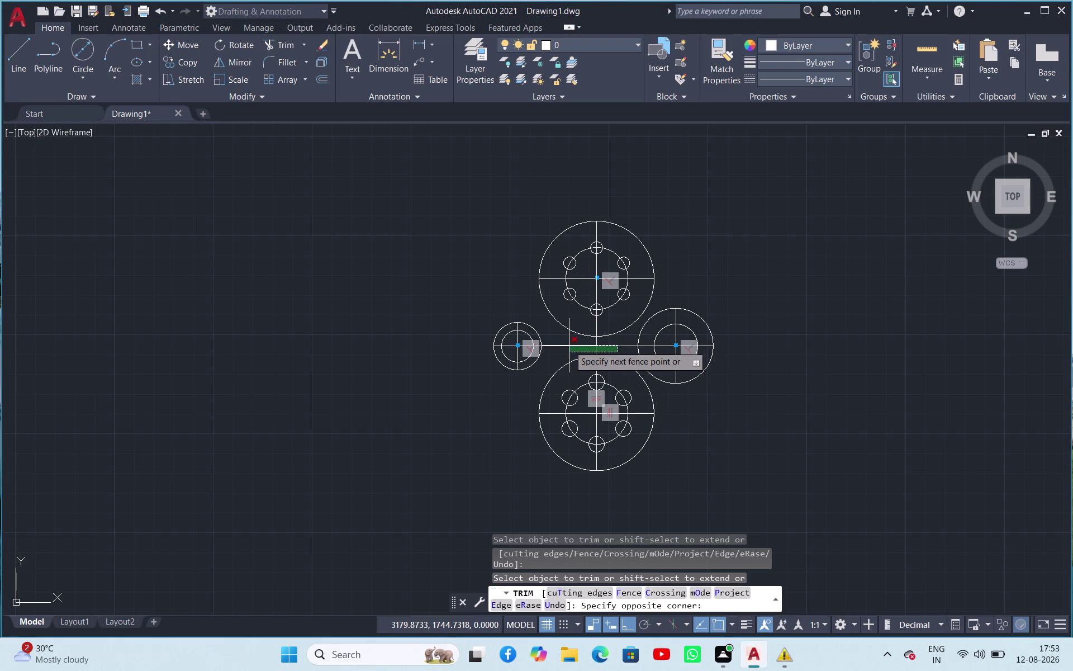
click(562, 343)
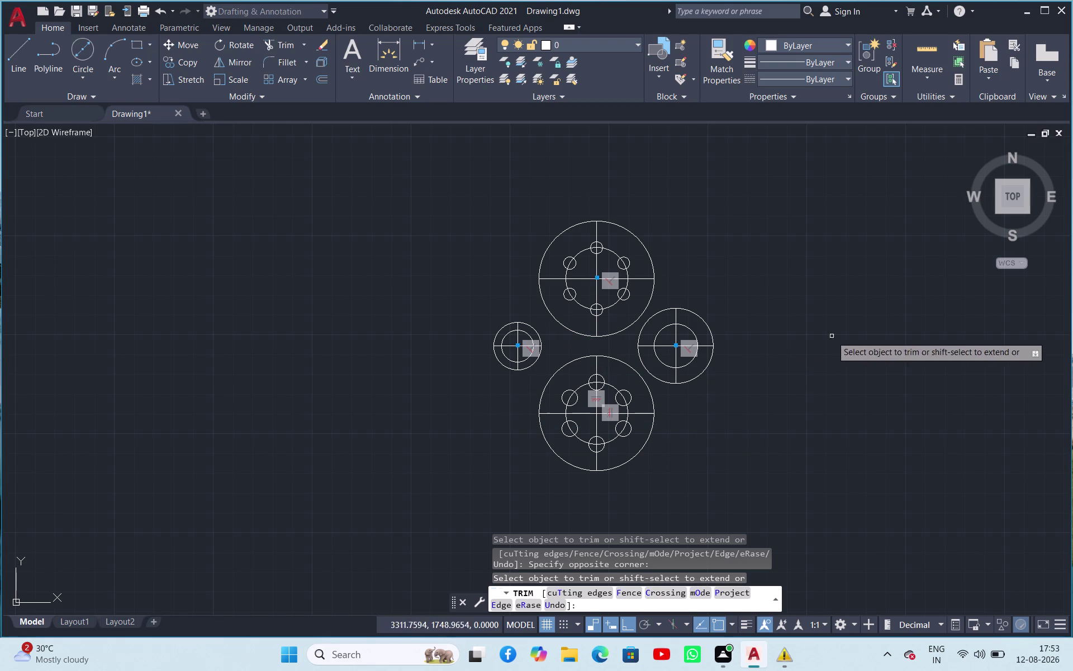
click(680, 361)
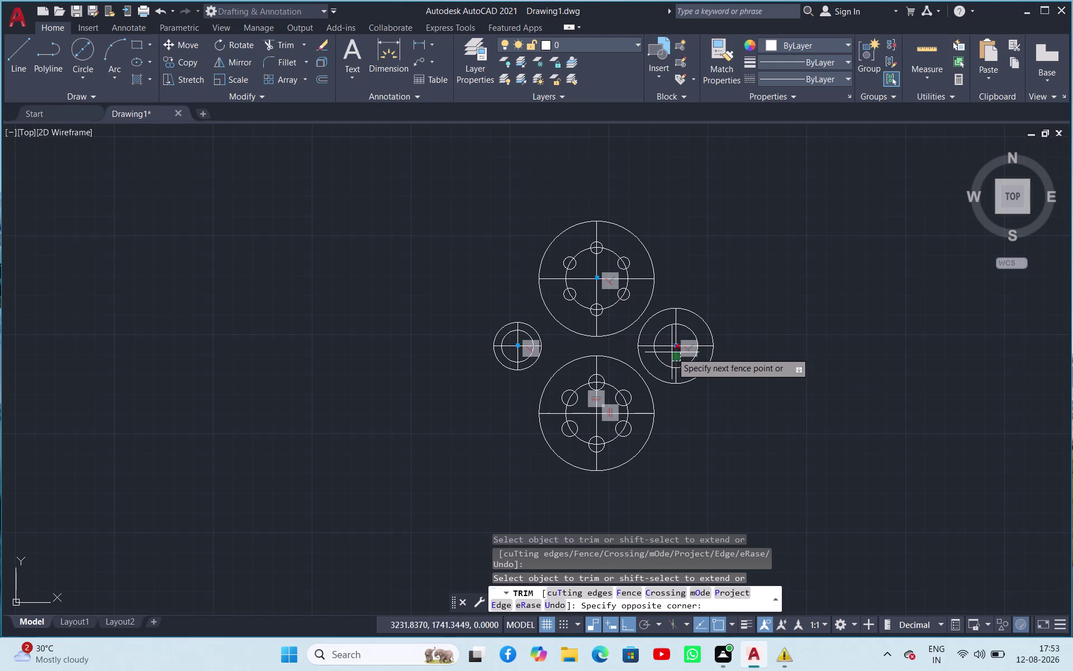
click(673, 337)
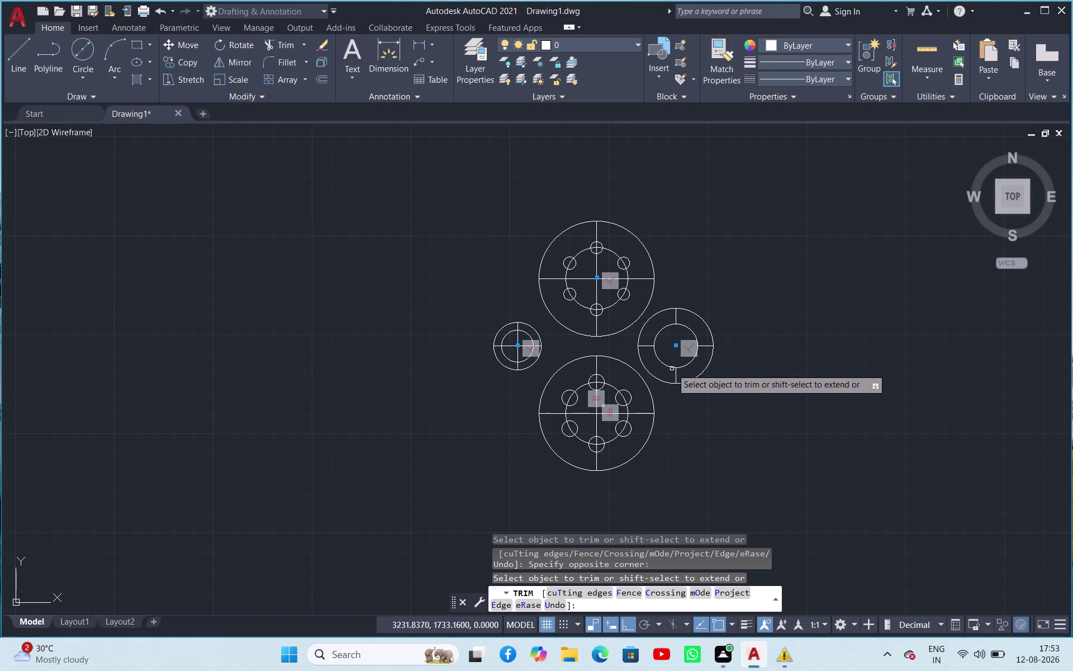
click(603, 423)
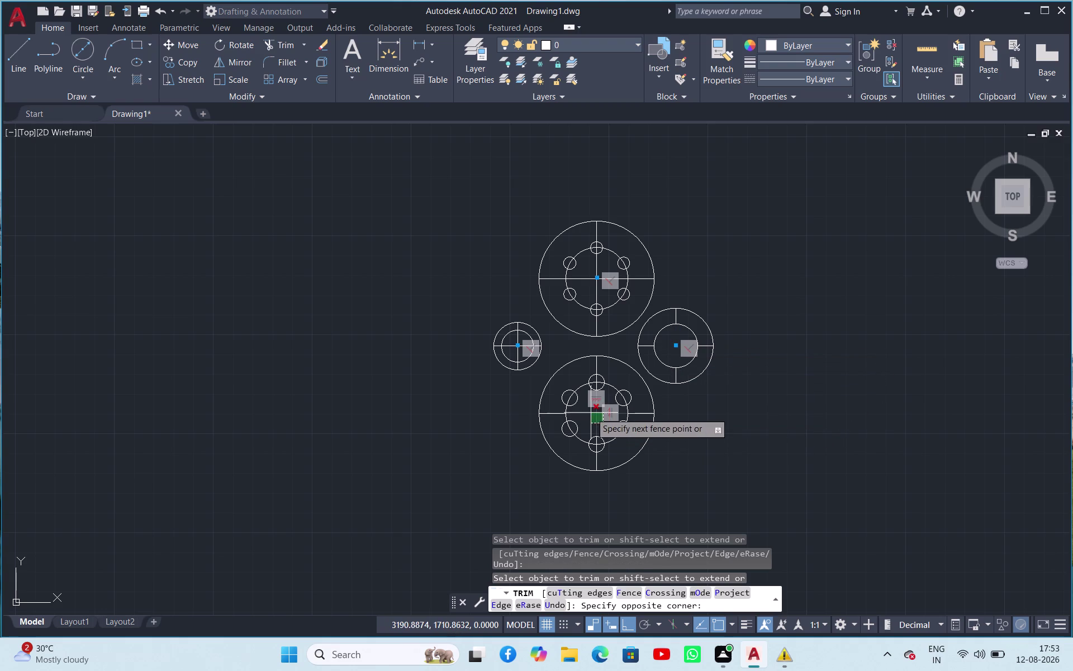
click(590, 412)
click(602, 291)
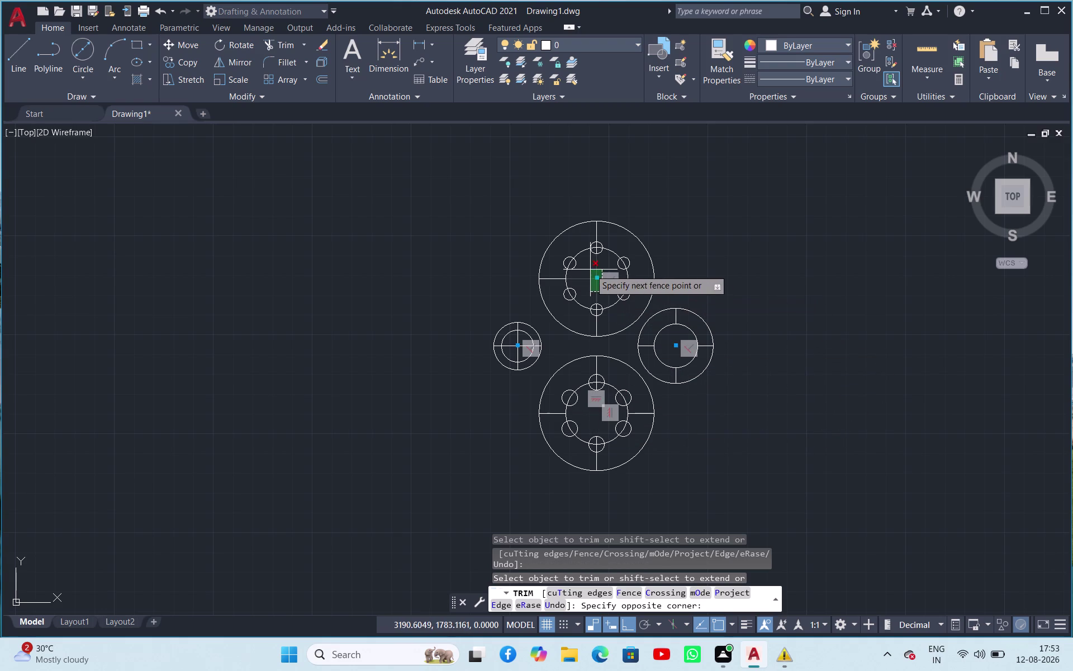
click(590, 269)
click(523, 350)
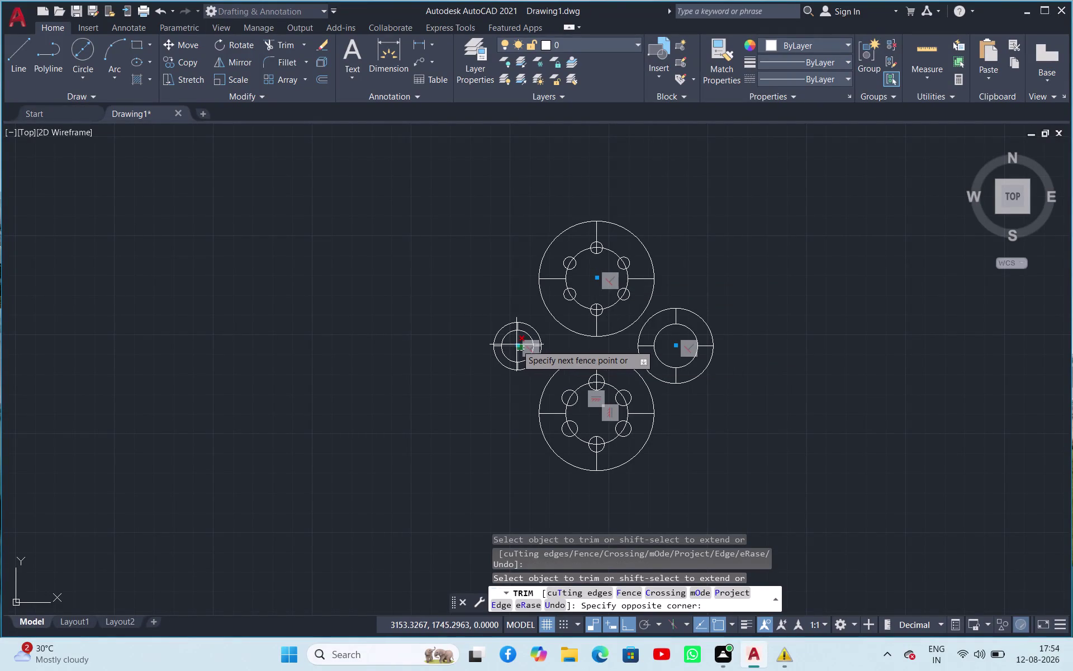
click(516, 344)
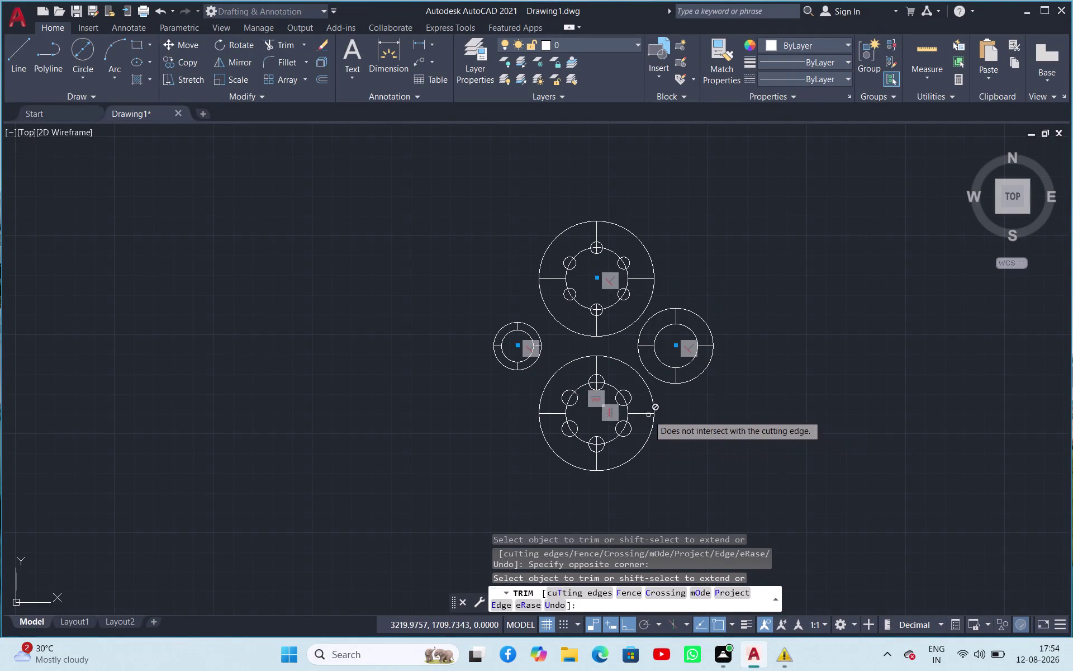
click(648, 414)
key(Escape)
Select the leftover line stubs on the lower and right rings.
key(Escape)
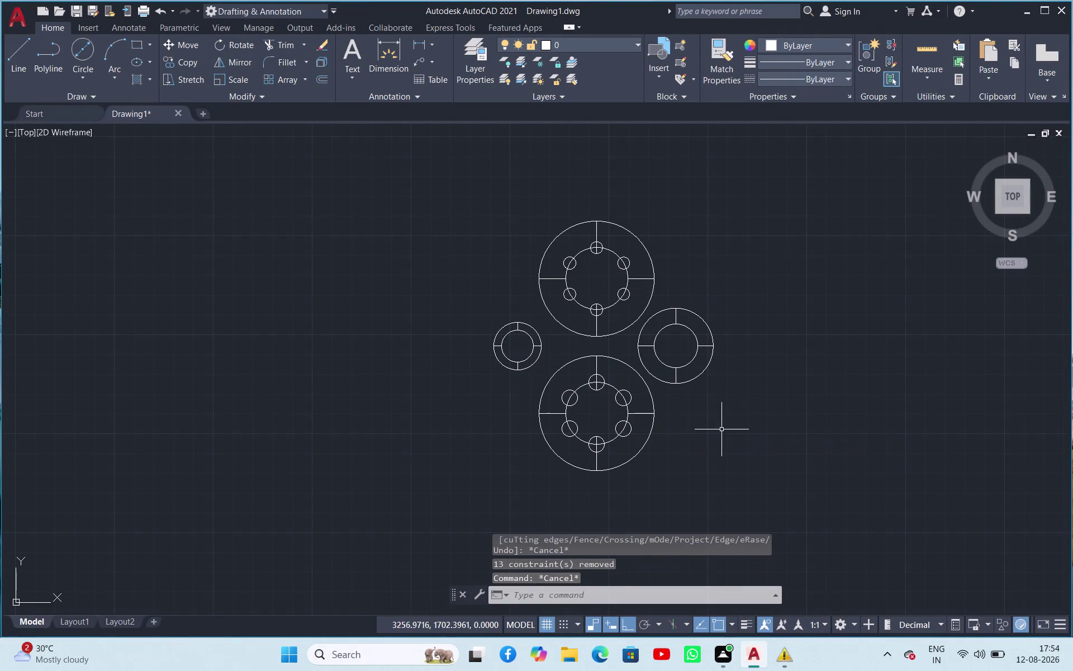
click(648, 414)
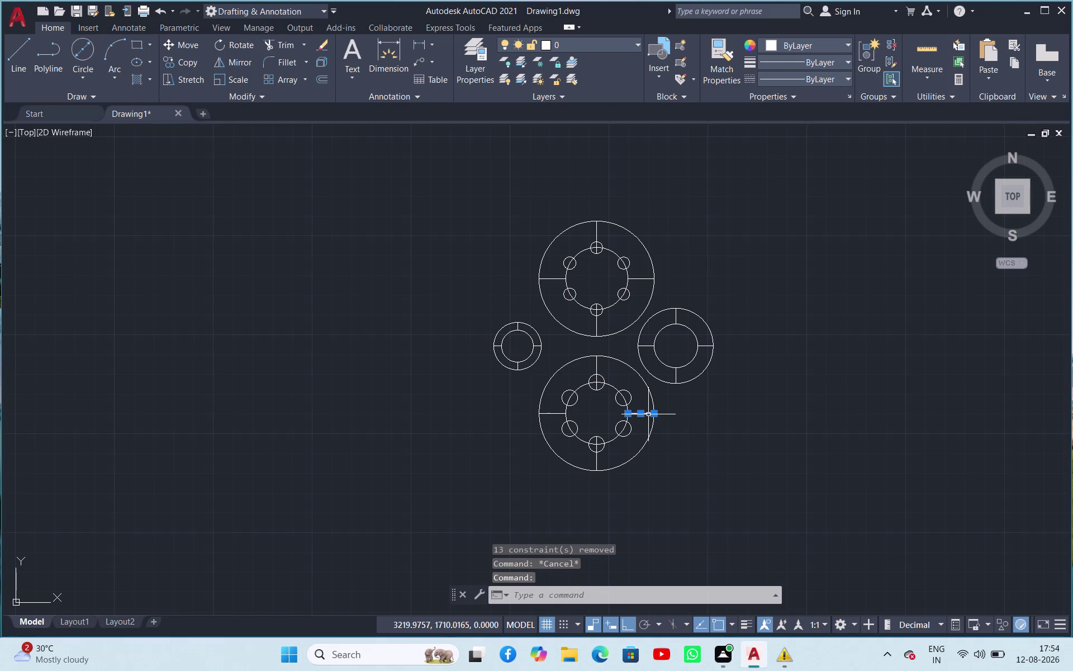
click(599, 367)
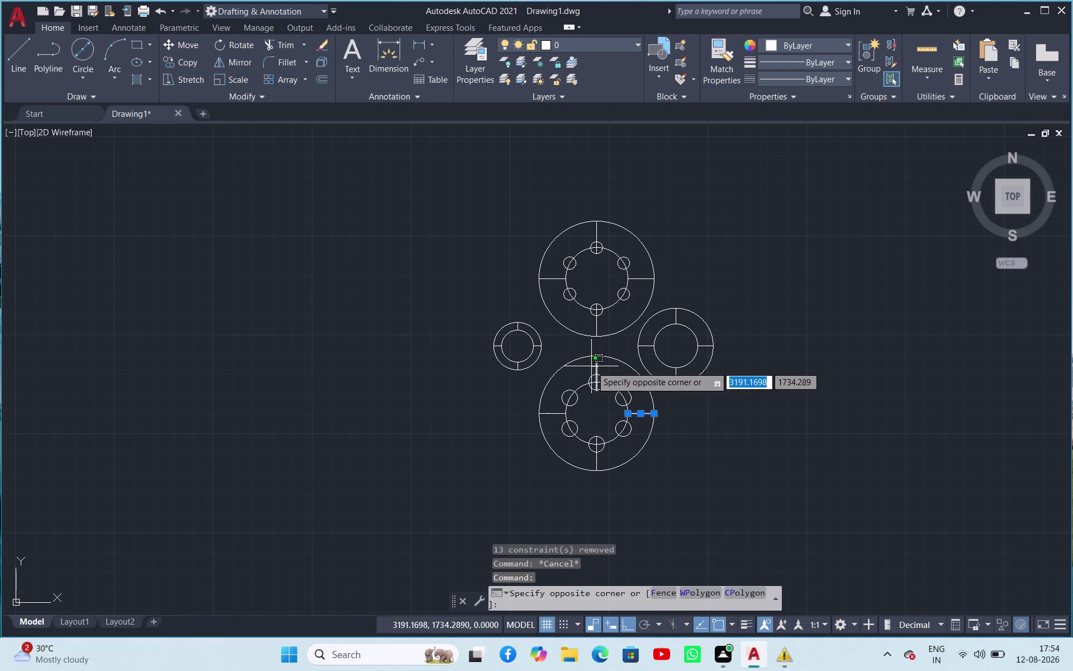
click(591, 366)
click(553, 414)
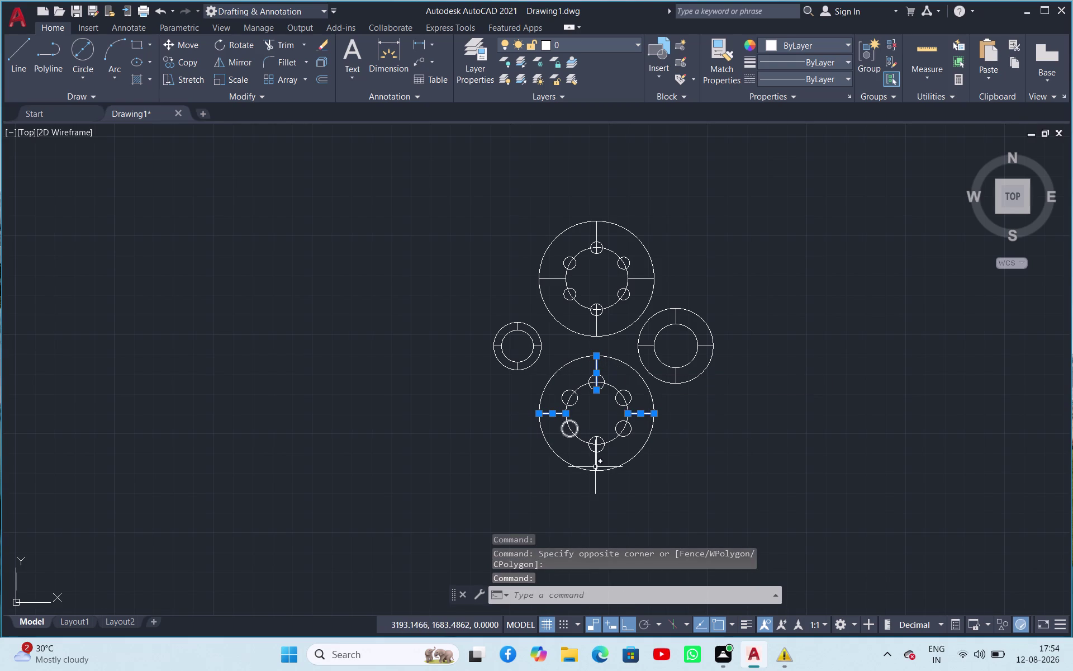
click(597, 463)
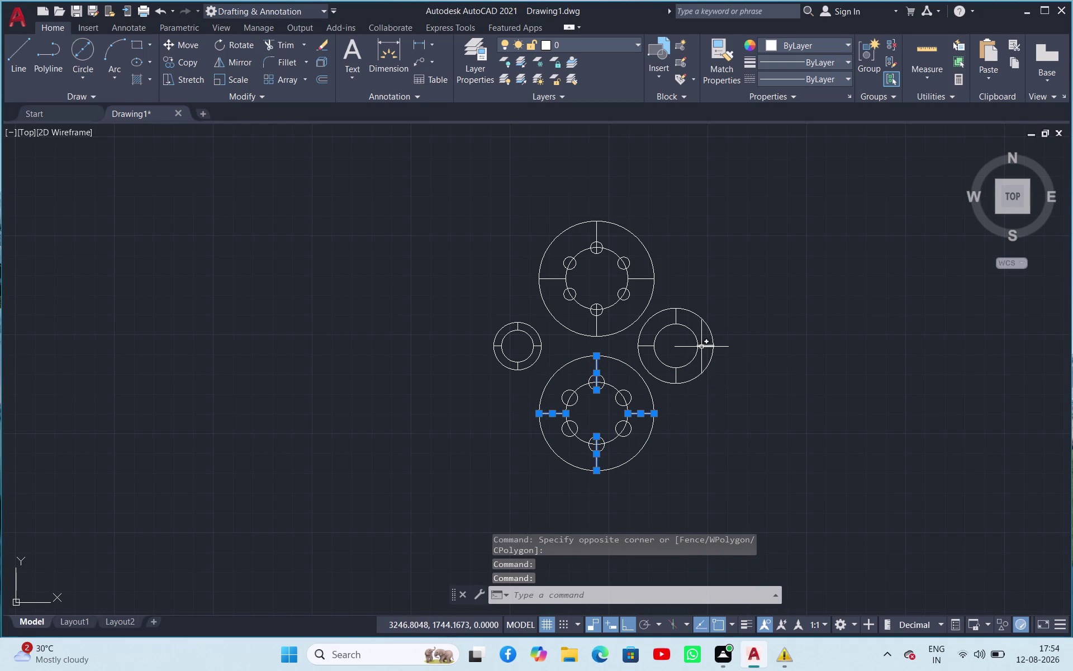
click(702, 346)
click(676, 316)
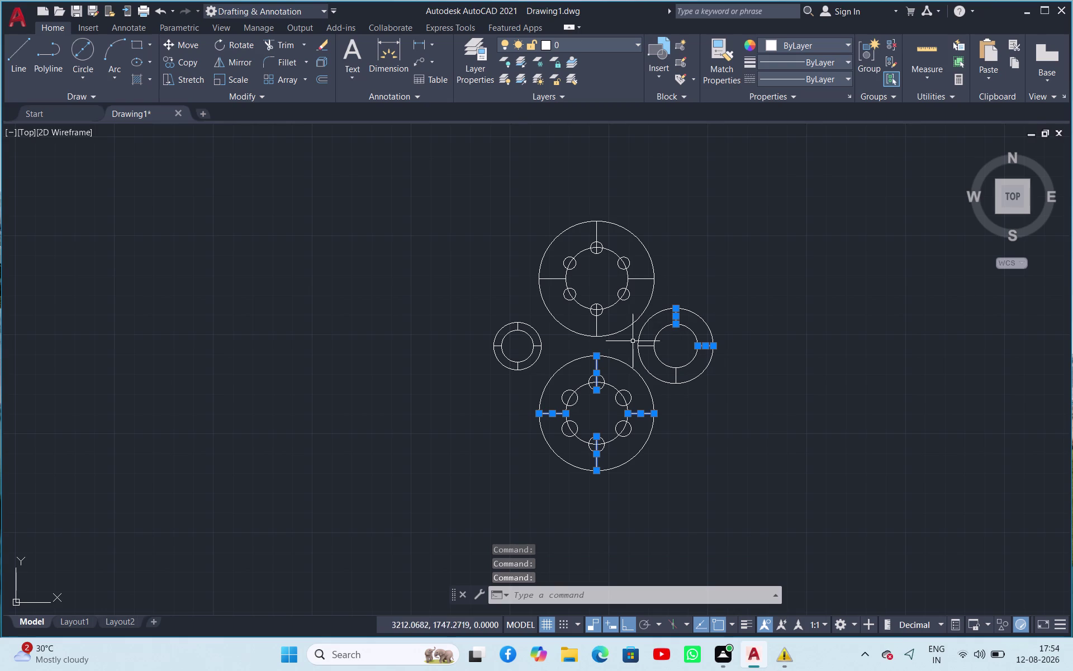
click(647, 345)
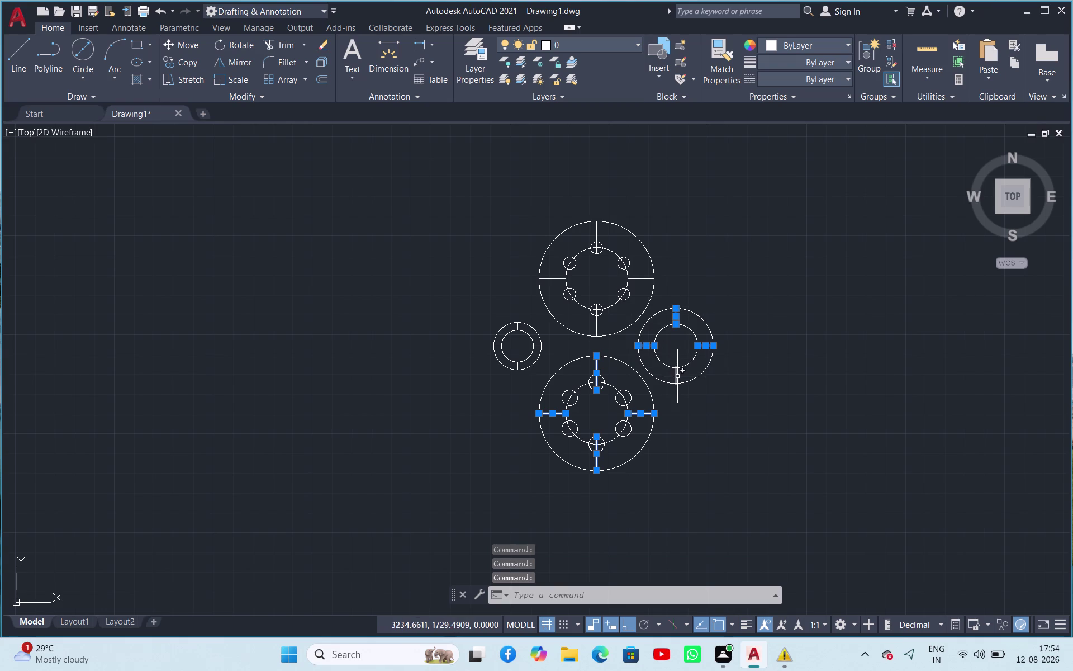
Add the right, top, left and bottom stubs of the small left ring to the selection.
click(677, 376)
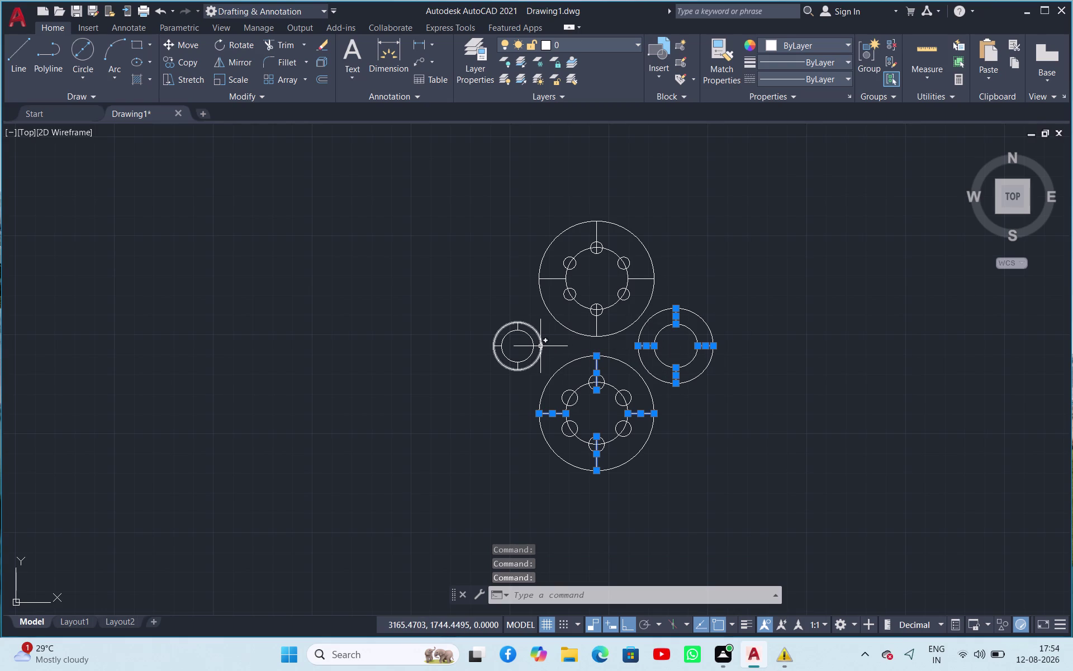
scroll(up, 3)
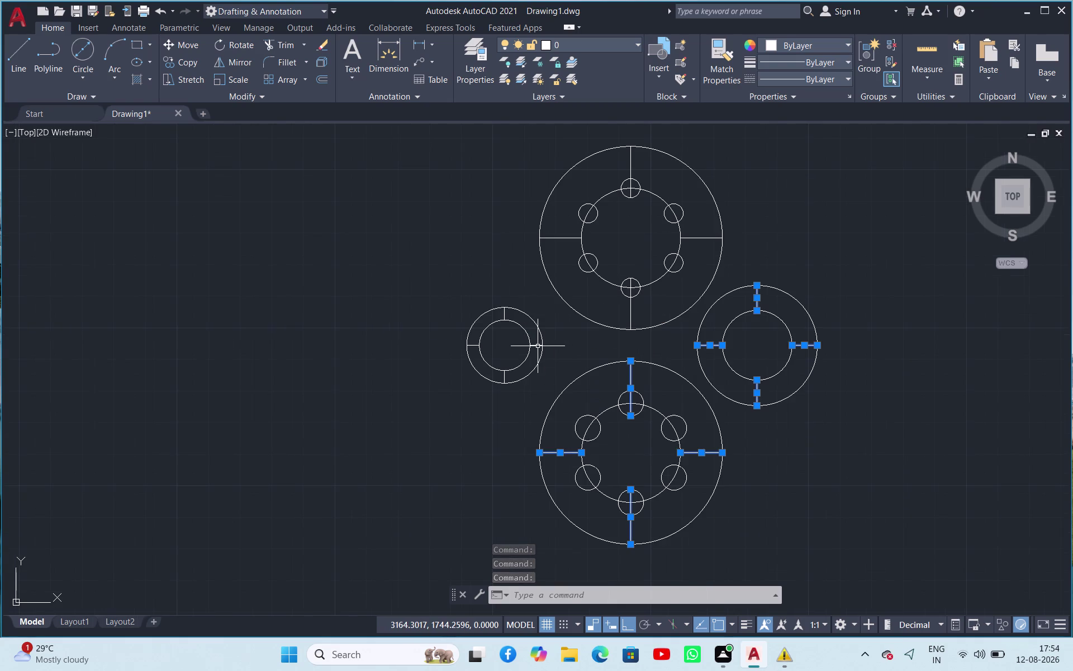
scroll(up, 3)
click(534, 341)
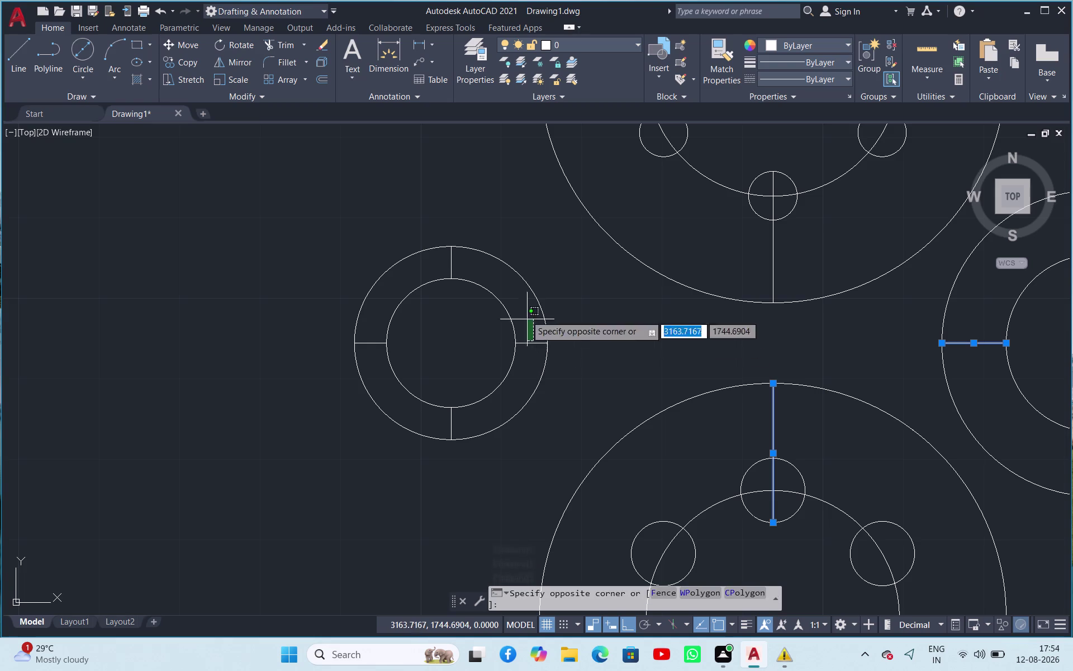
click(530, 347)
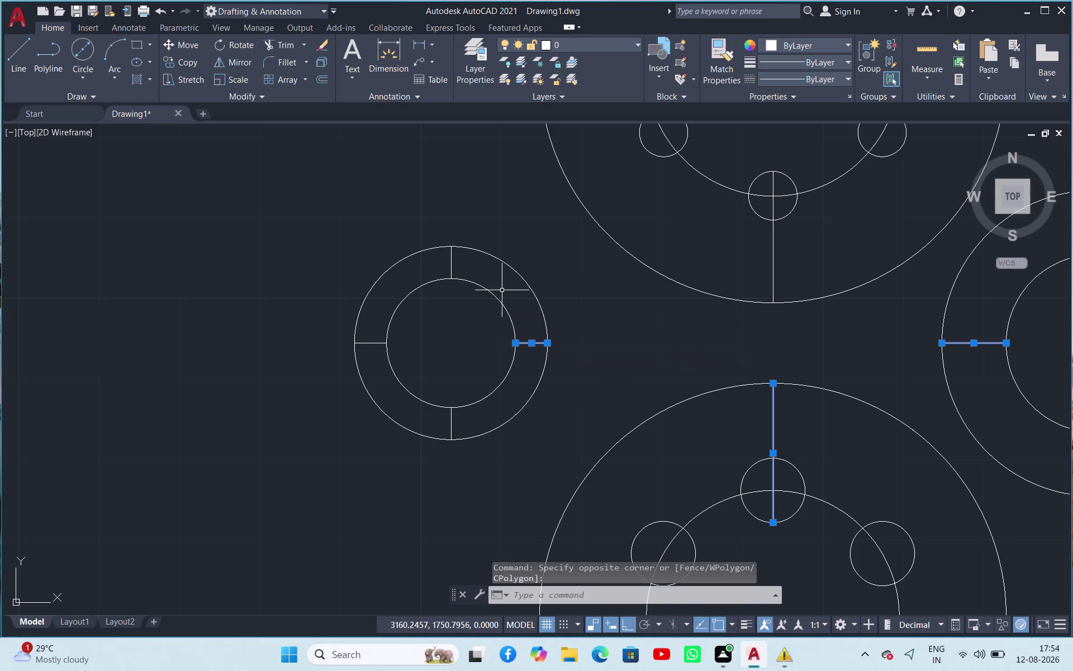
click(461, 269)
click(447, 265)
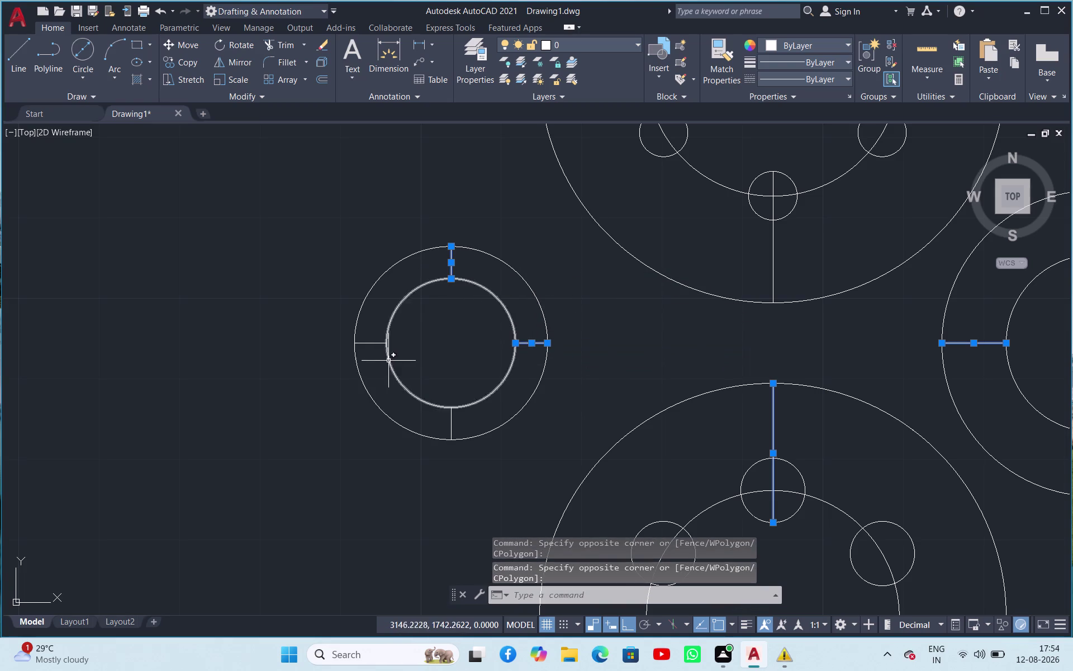
click(380, 351)
click(376, 336)
click(467, 418)
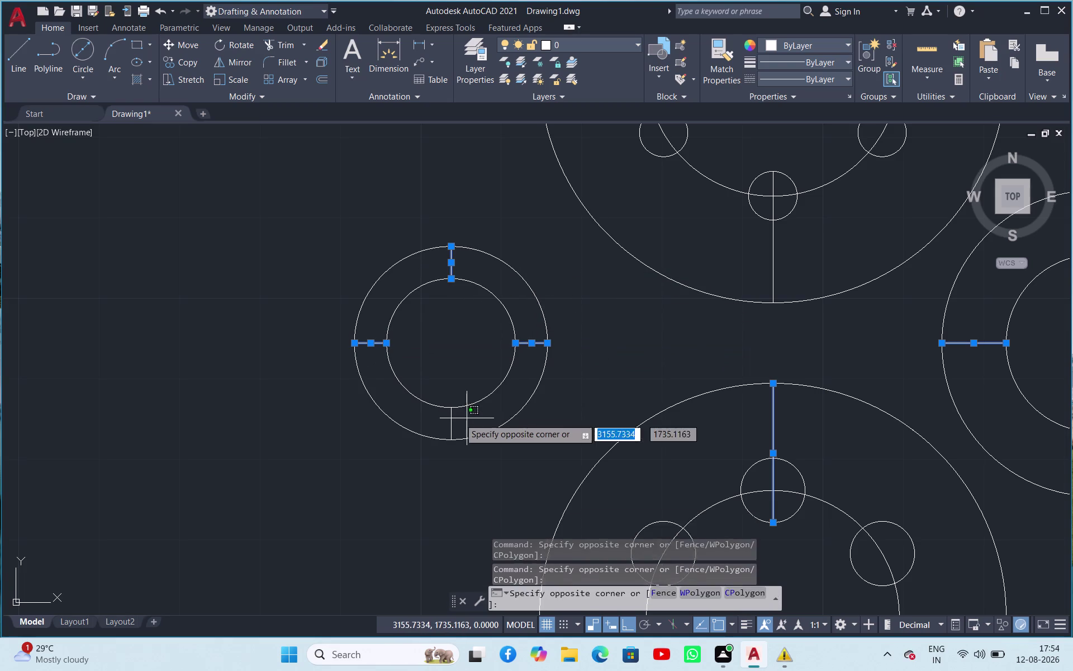
click(445, 415)
scroll(up, 3)
scroll(down, 3)
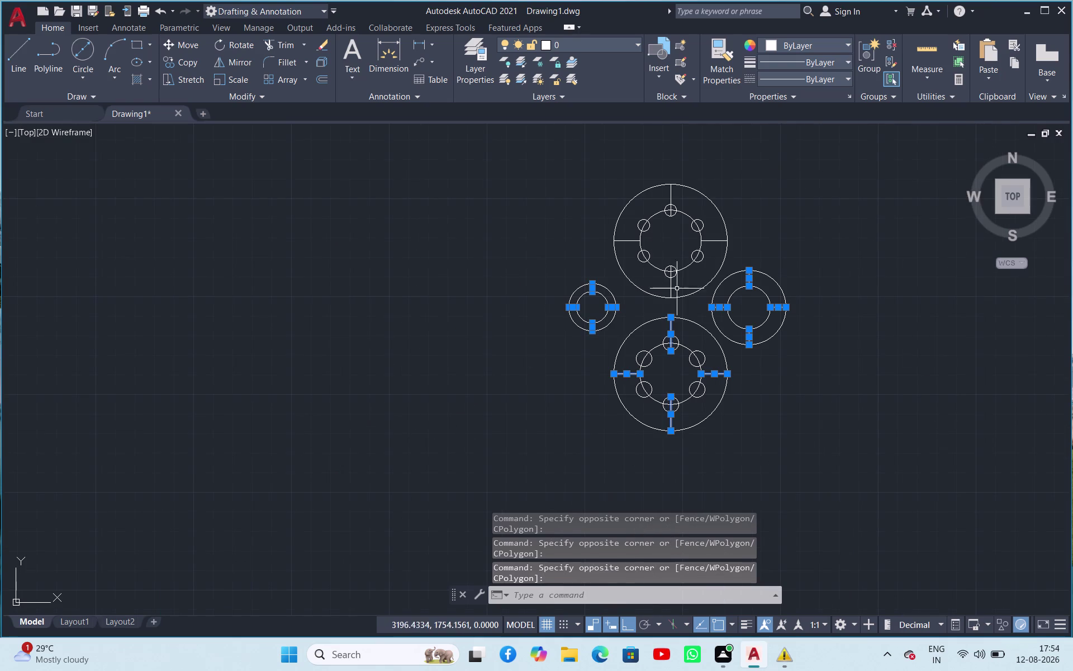
Add the top ring's stubs to the selection and erase all selected stubs.
click(682, 286)
click(655, 287)
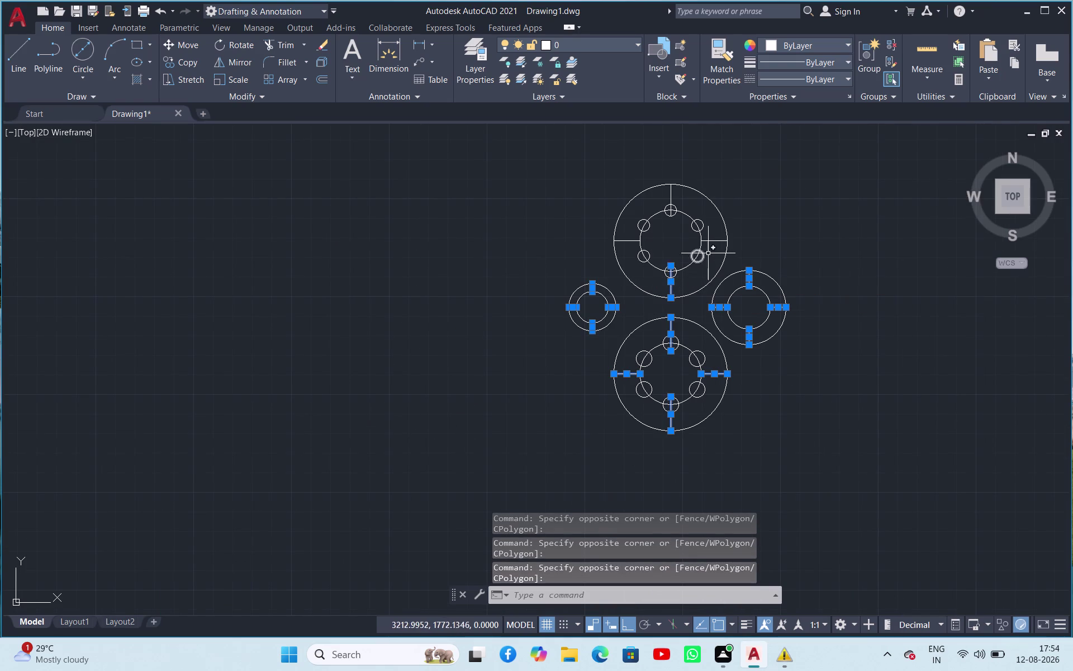
click(709, 251)
click(714, 236)
click(720, 248)
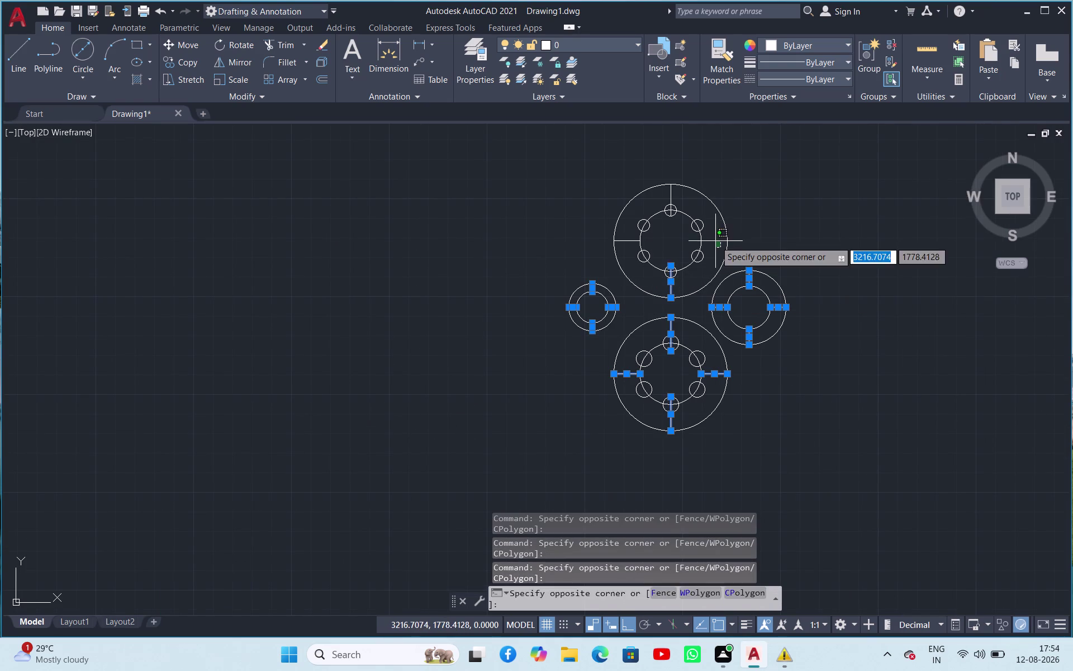
click(714, 239)
click(684, 195)
click(667, 194)
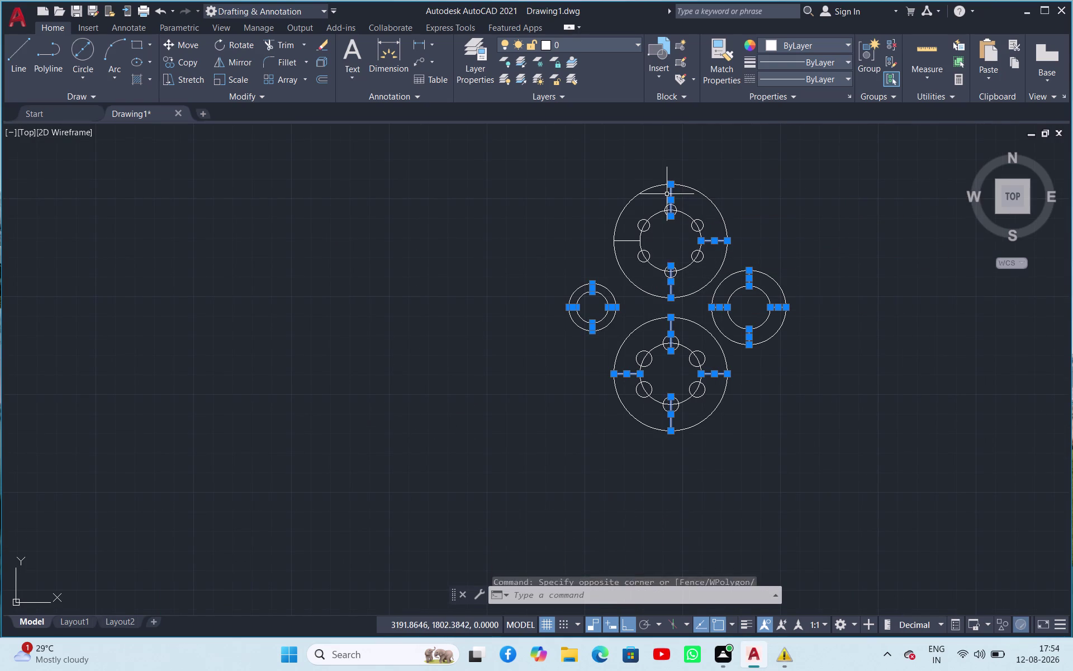
click(631, 236)
click(623, 244)
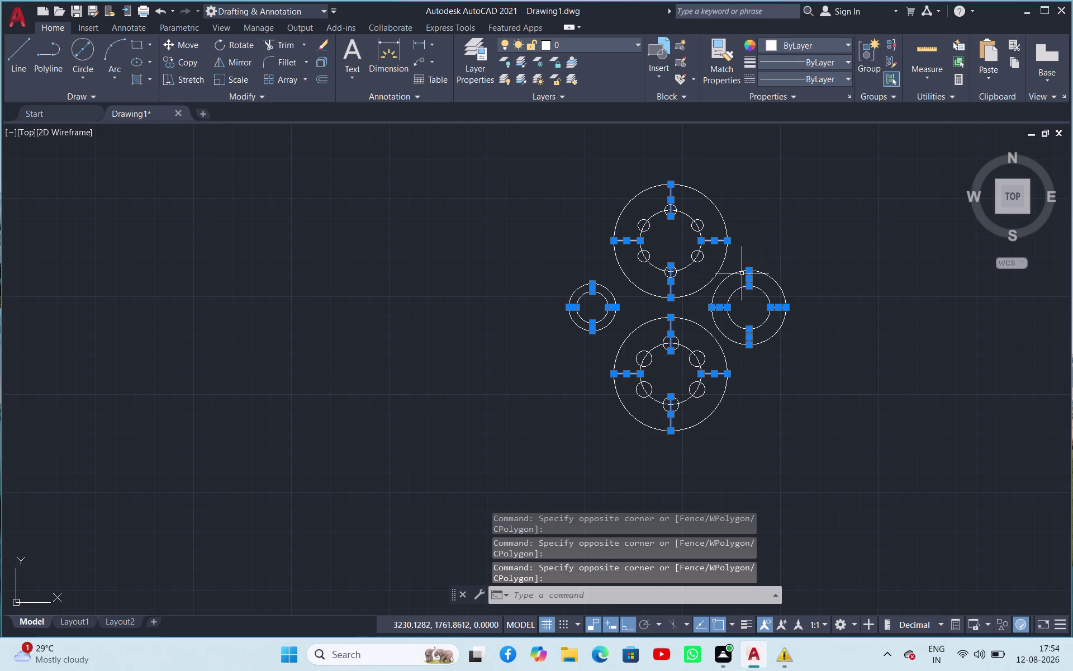
key(Delete)
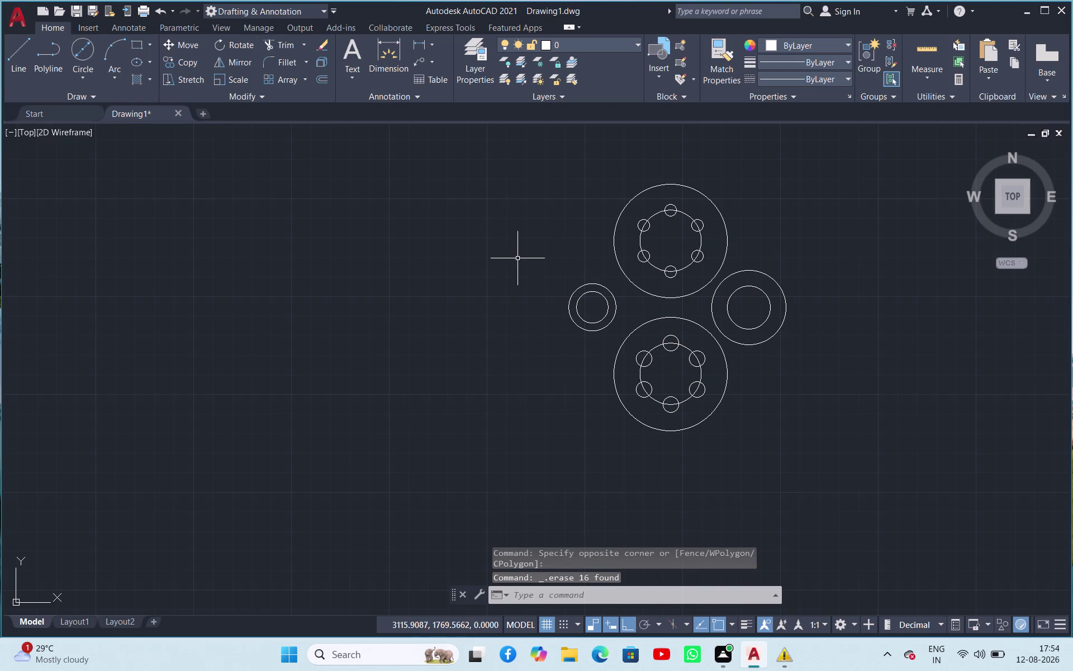
click(518, 258)
click(444, 263)
scroll(up, 3)
scroll(down, 3)
scroll(down, 3)
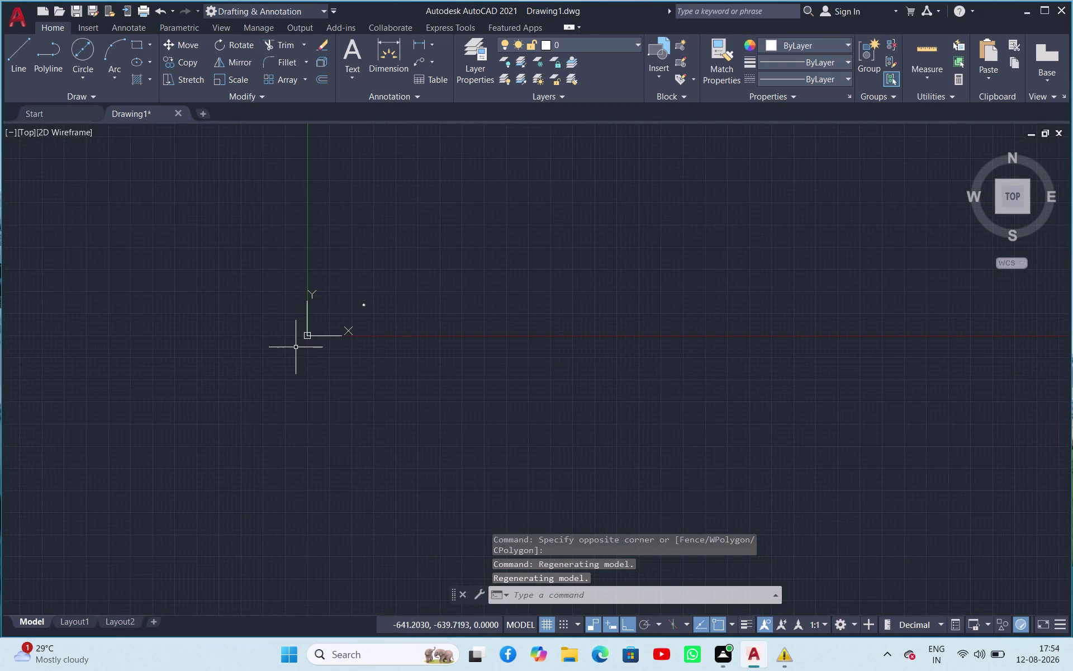
scroll(up, 3)
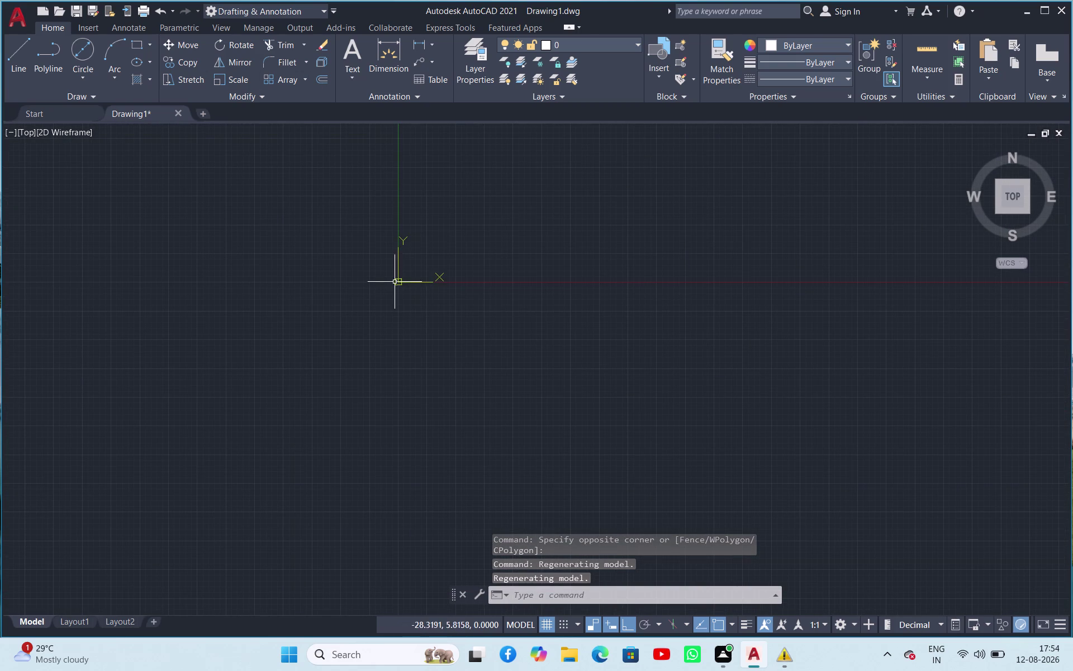
scroll(down, 3)
scroll(up, 3)
scroll(down, 3)
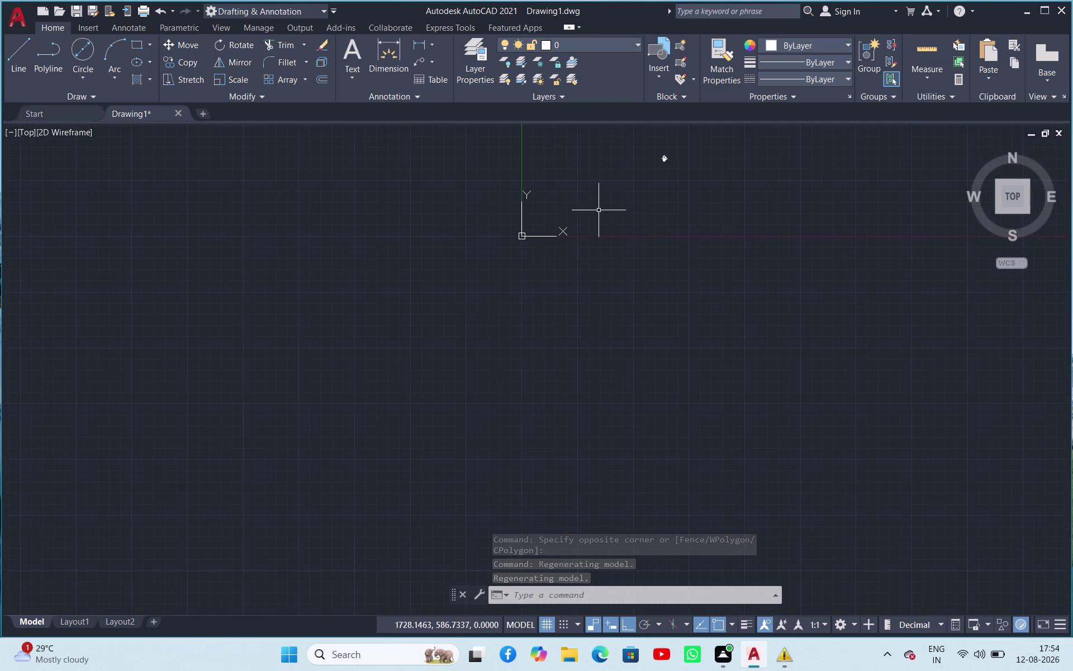
scroll(down, 3)
scroll(up, 3)
scroll(up, 3)
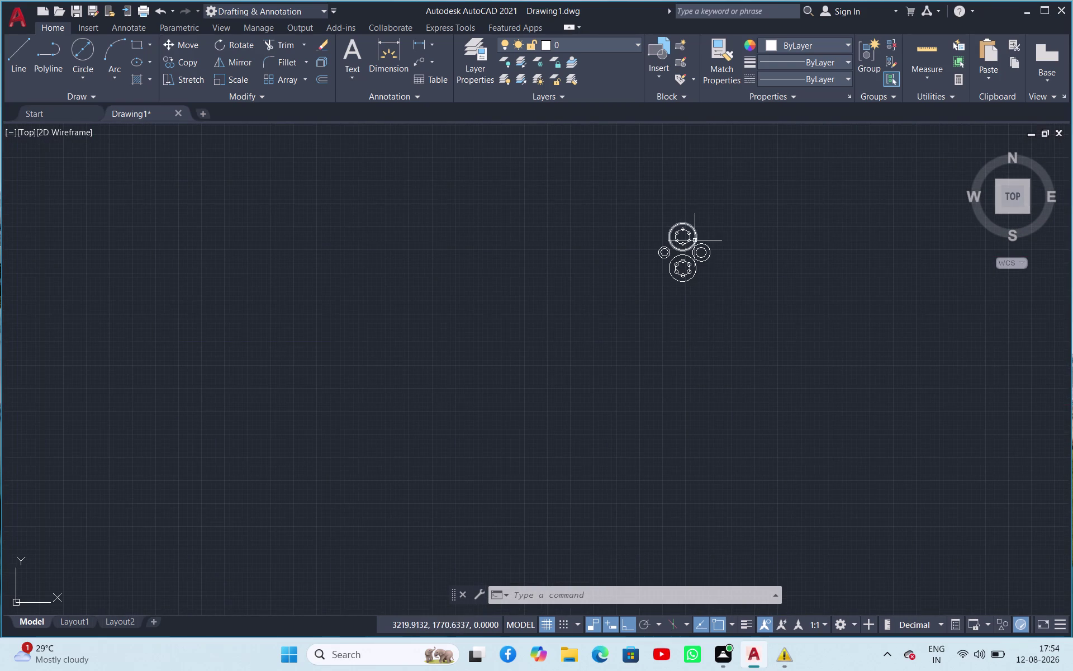
scroll(up, 3)
scroll(up, 3)
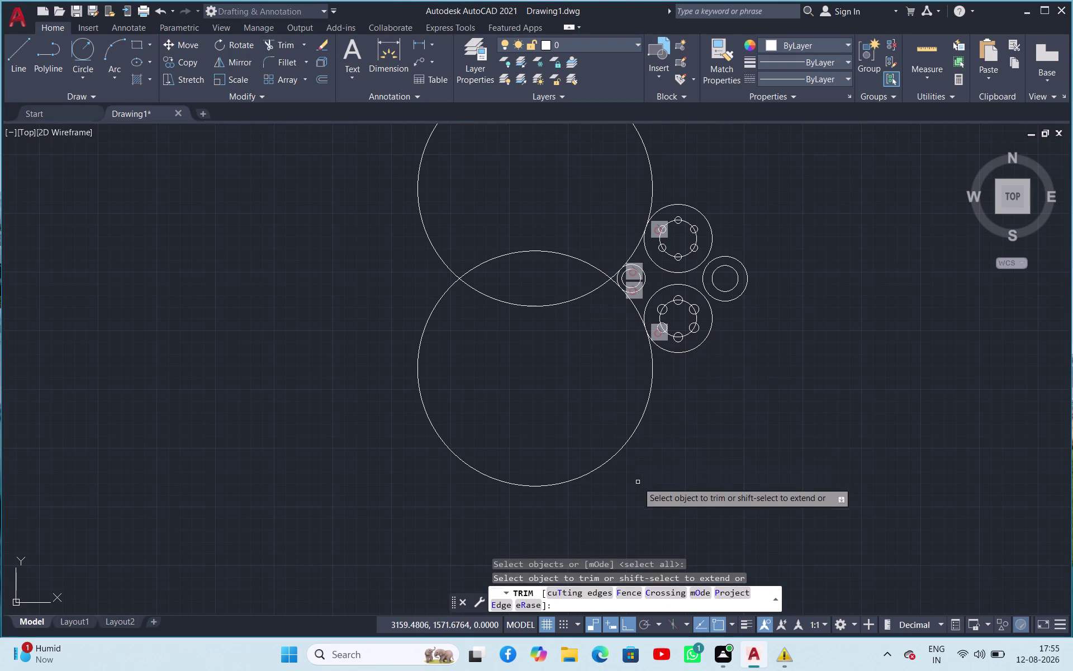
drag(640, 477, 608, 457)
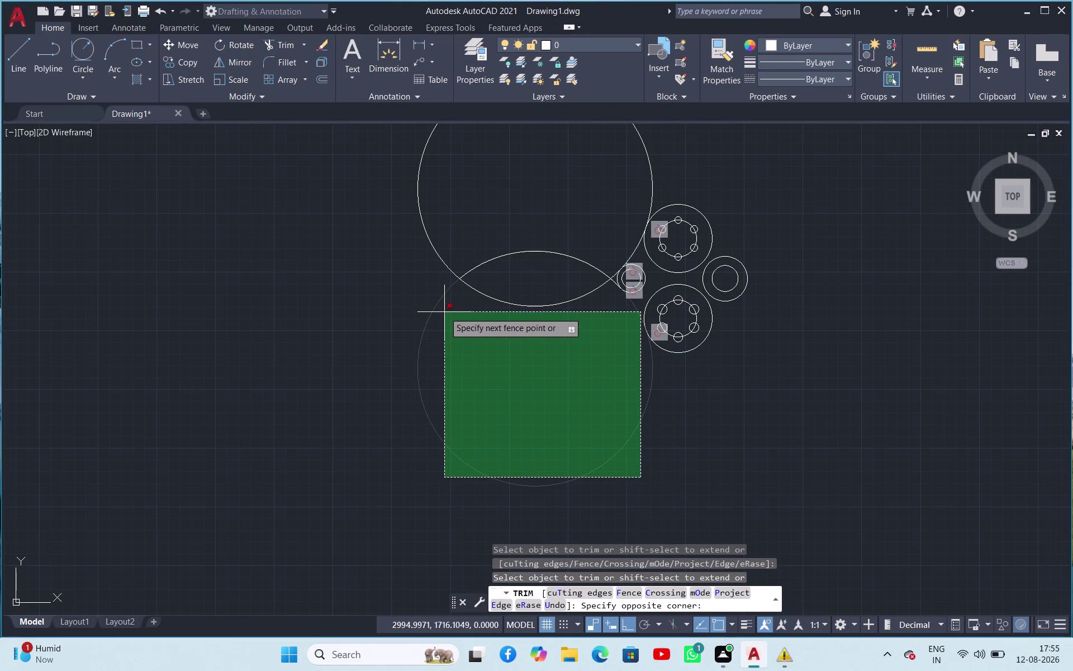
click(444, 311)
click(514, 326)
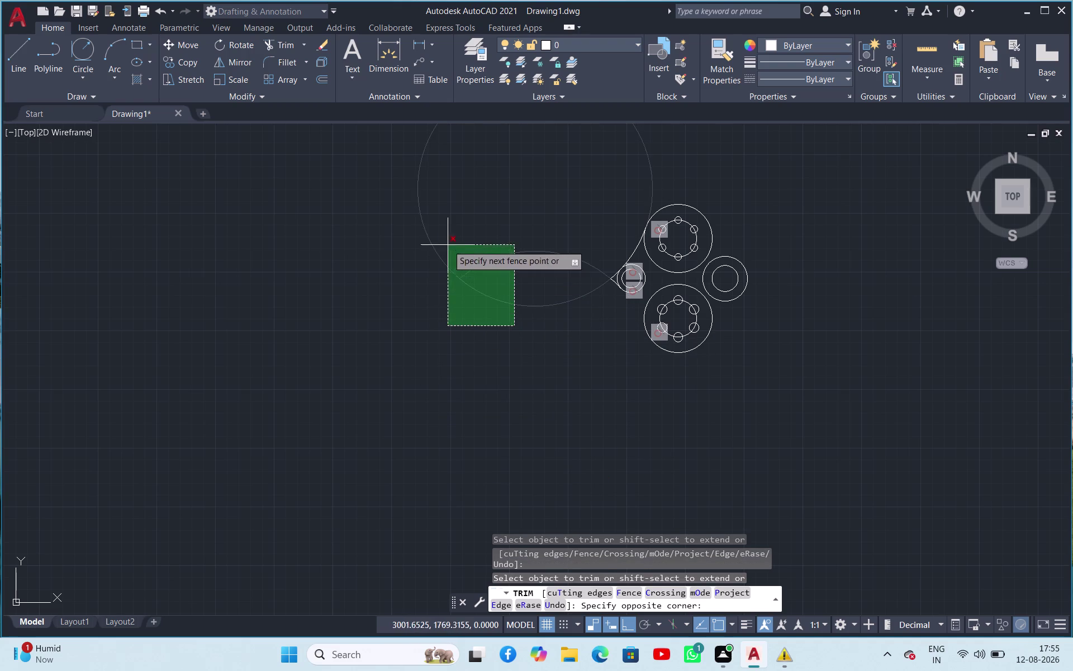
click(443, 242)
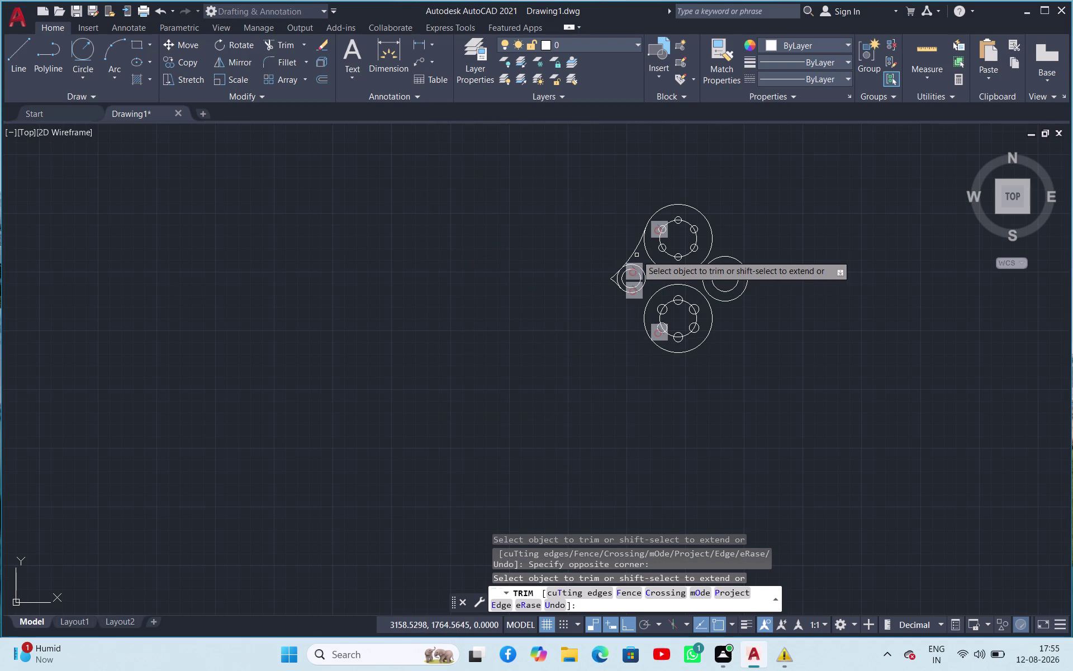
click(635, 253)
scroll(down, 3)
scroll(up, 3)
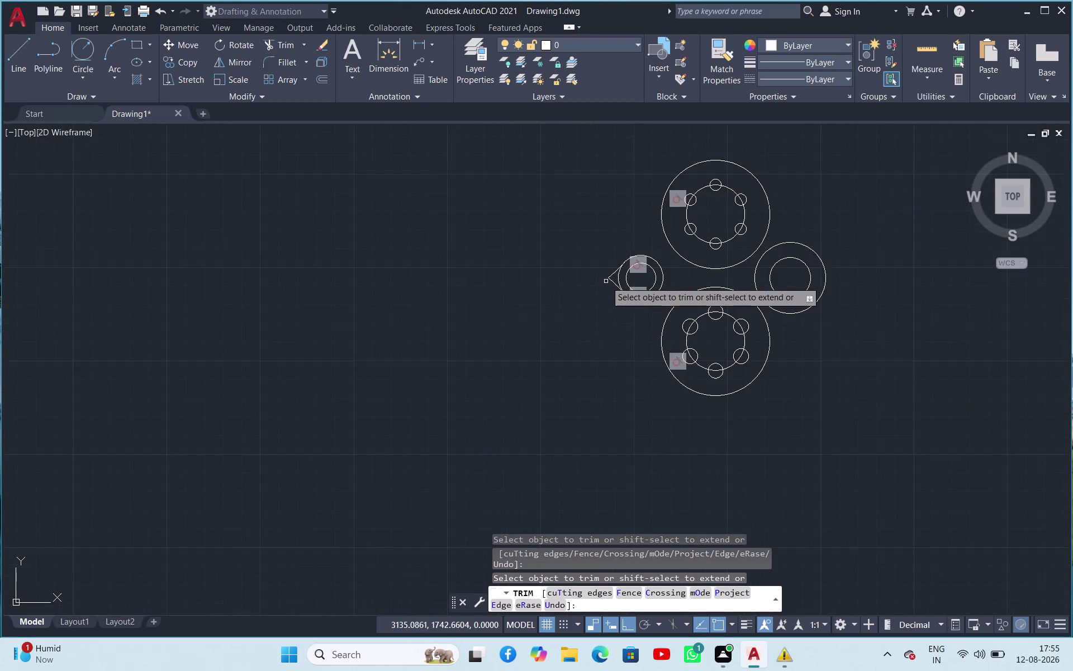
scroll(up, 3)
scroll(down, 3)
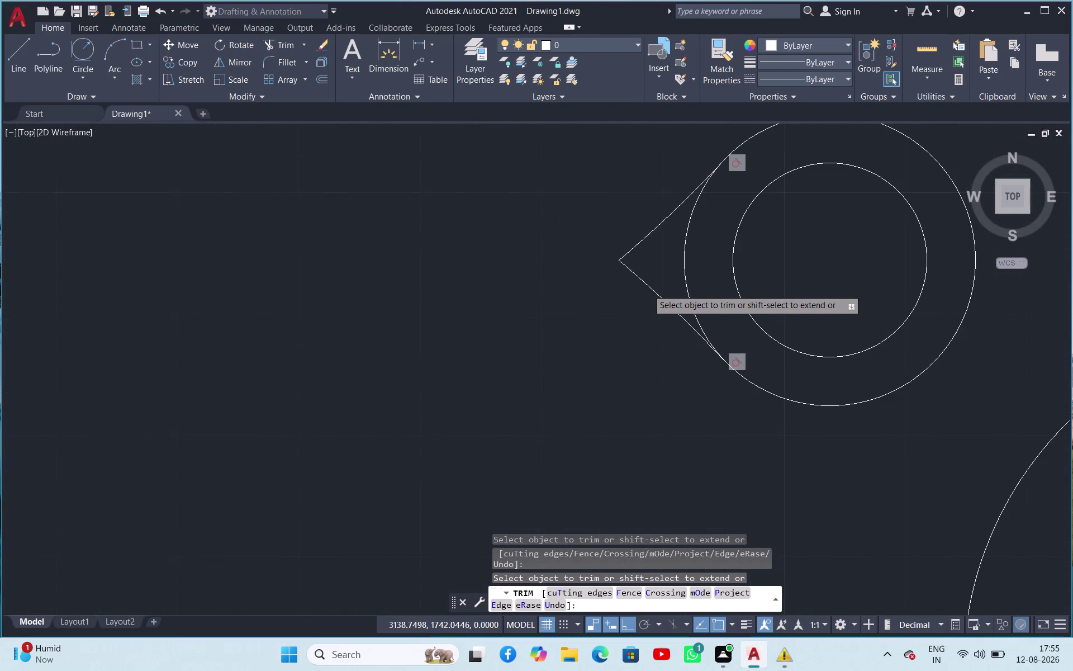
scroll(down, 3)
key(Escape)
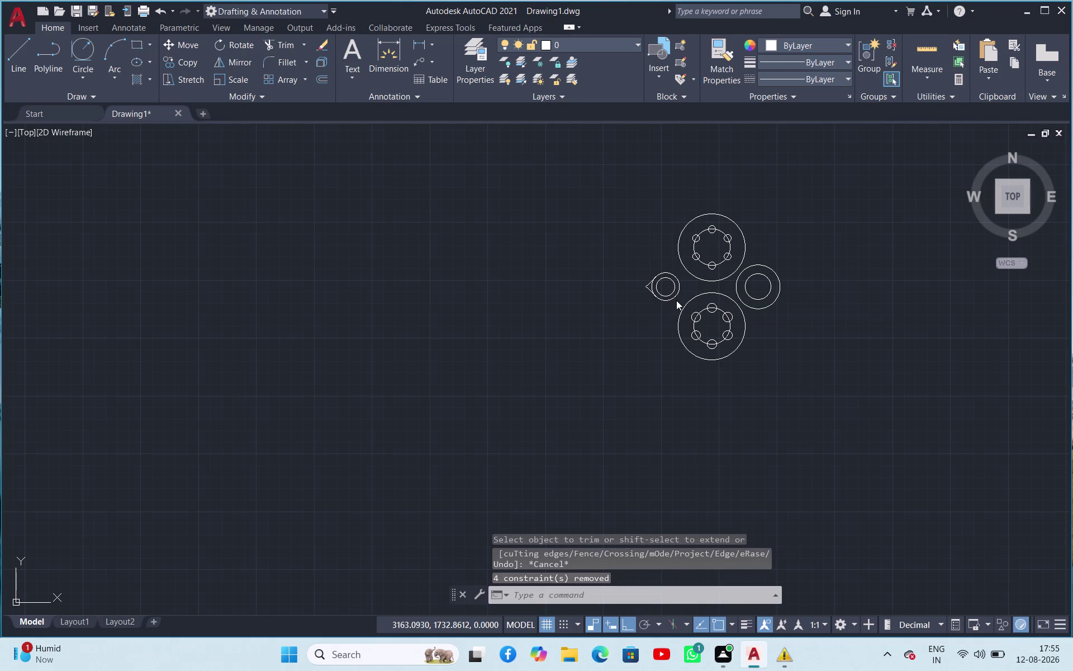
key(ctrl+z)
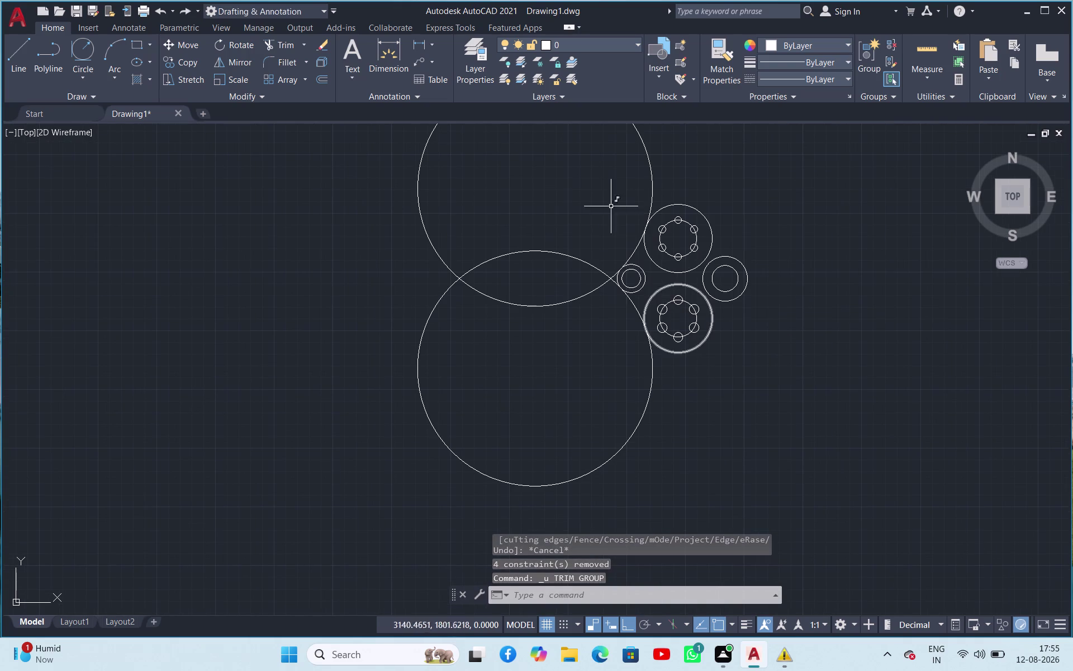
Trim away the unwanted left portions of both radius-100 circles.
click(281, 43)
key(space)
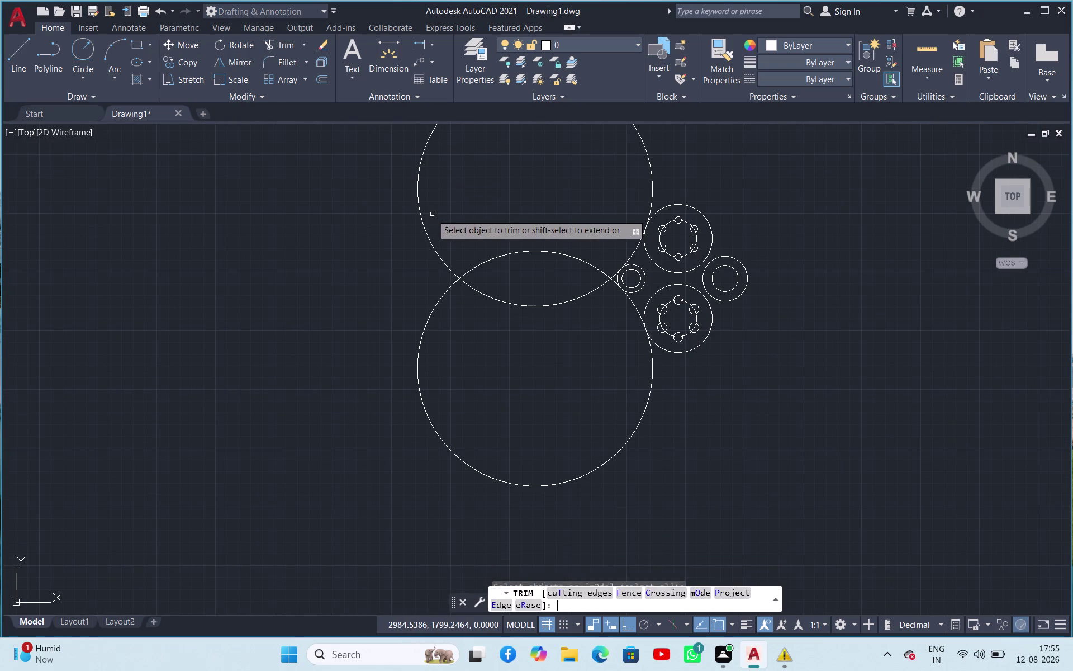
click(488, 258)
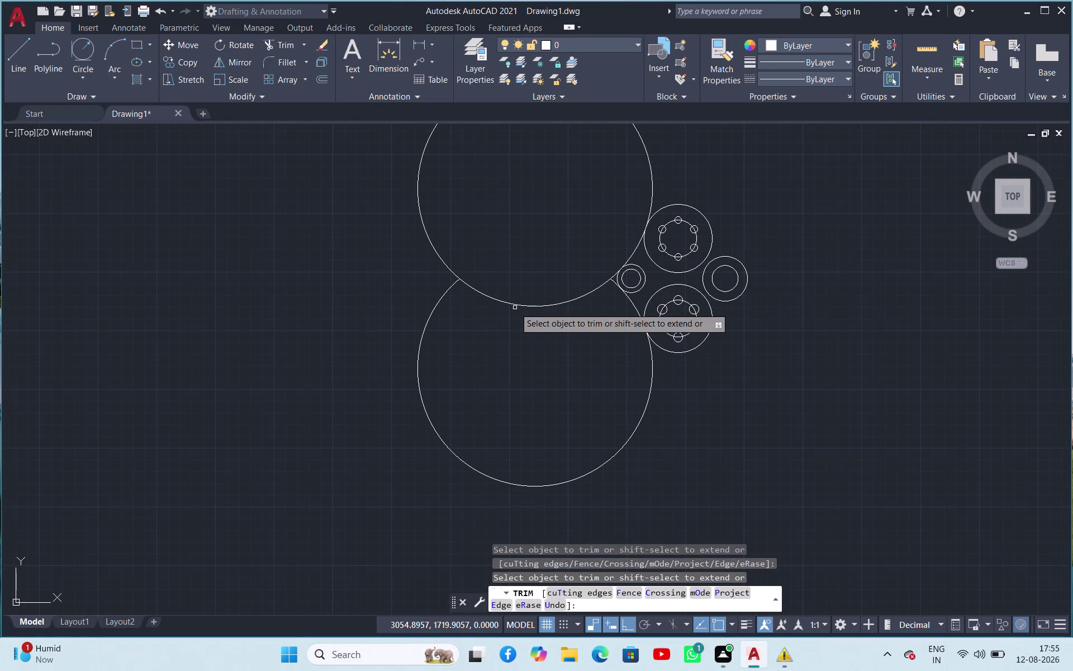
click(515, 303)
click(442, 294)
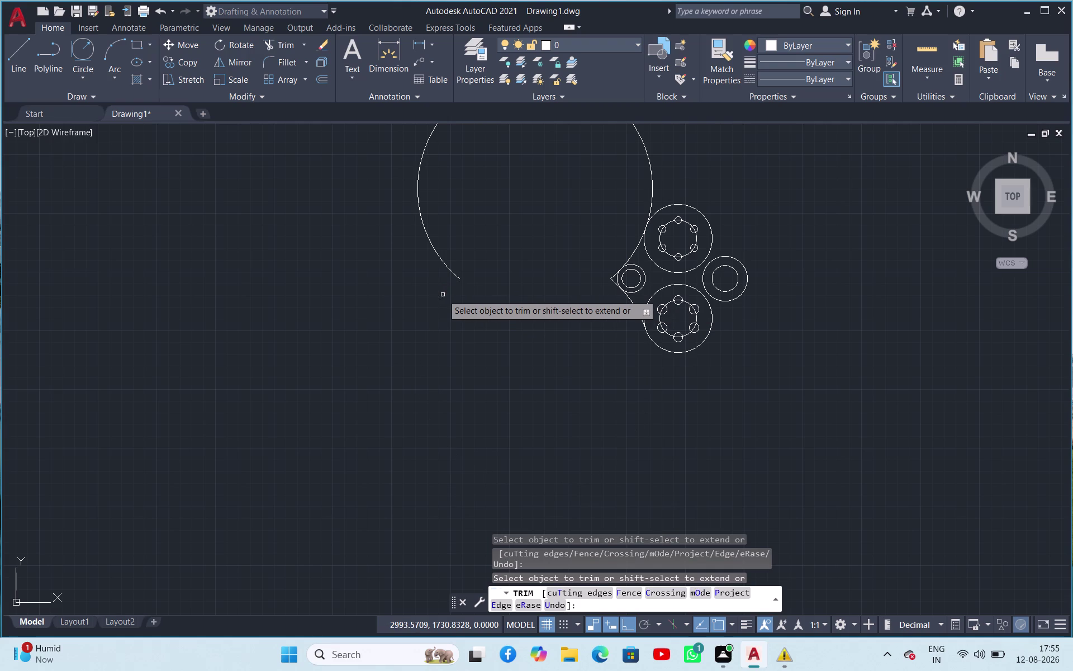
click(441, 261)
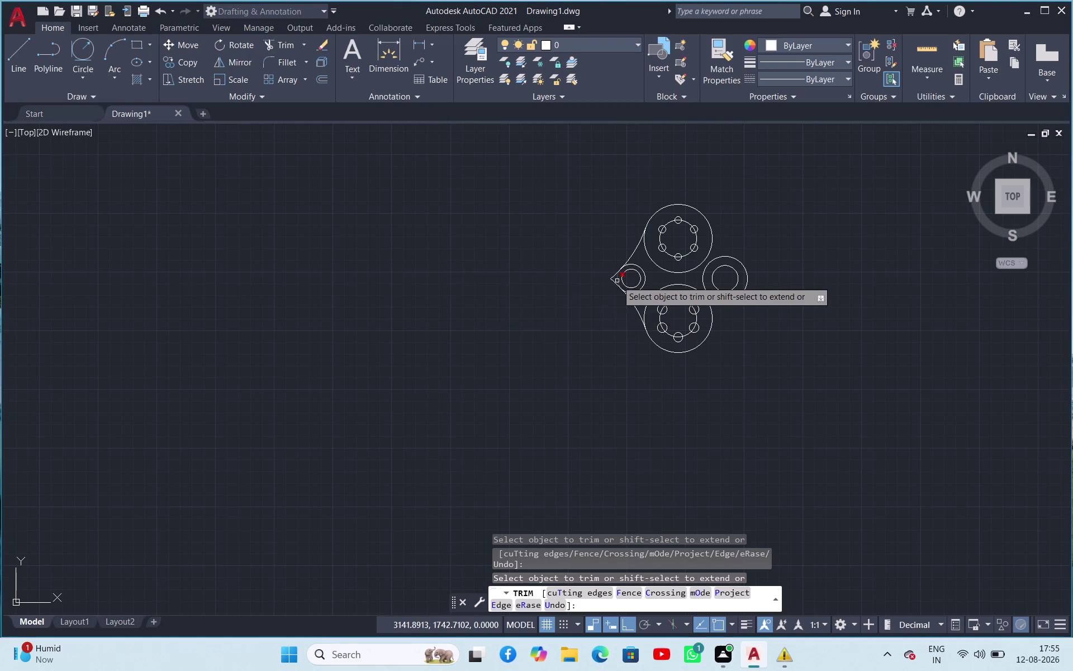
Trim the leftover stubs and small arc beside the left lobe, then end Trim.
scroll(down, 3)
scroll(up, 3)
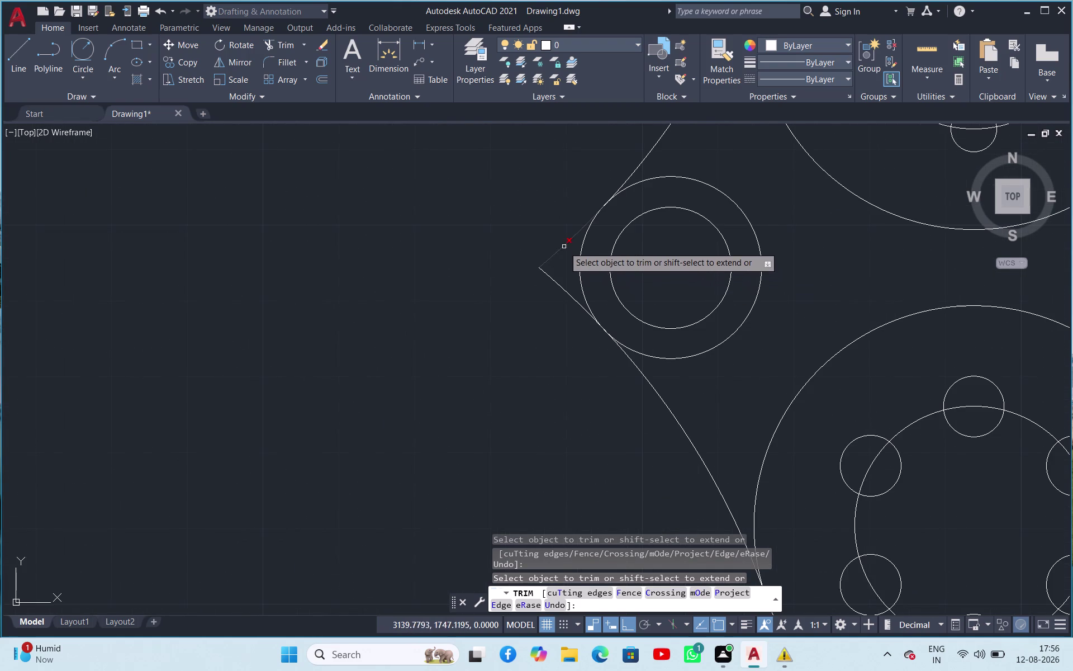
click(564, 247)
click(551, 279)
scroll(up, 3)
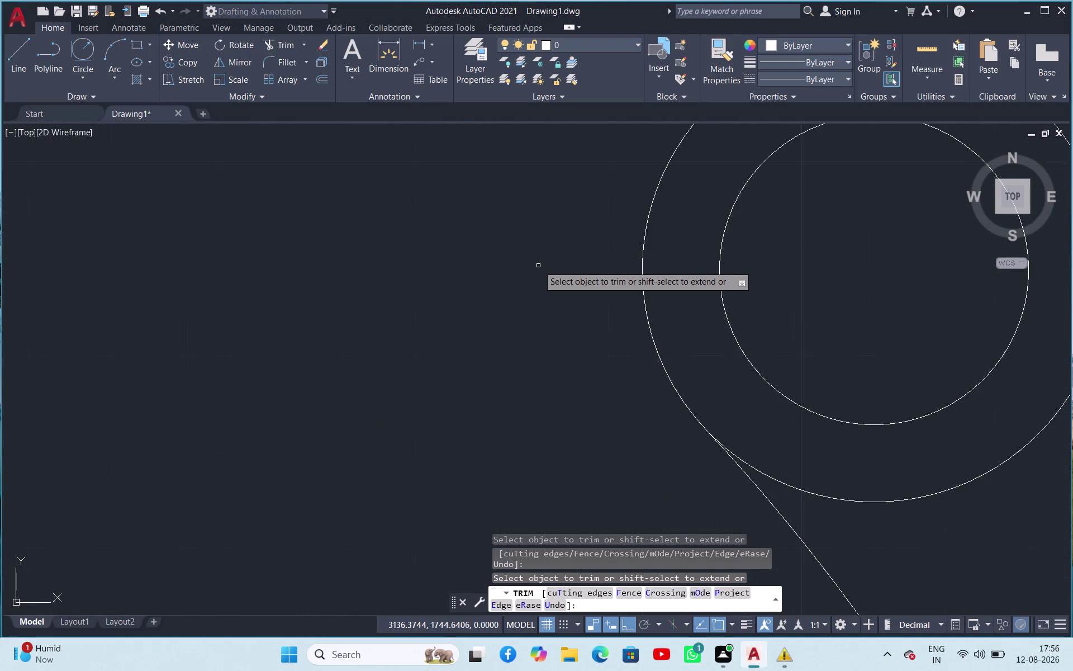
scroll(down, 3)
scroll(down, 3)
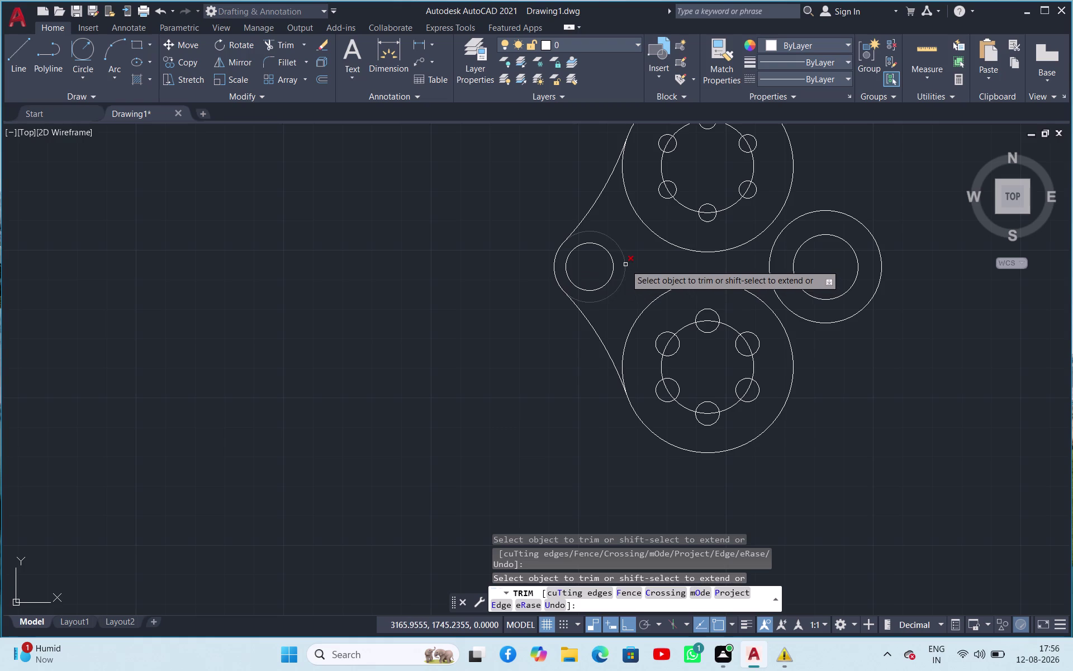
click(625, 265)
scroll(up, 3)
scroll(down, 3)
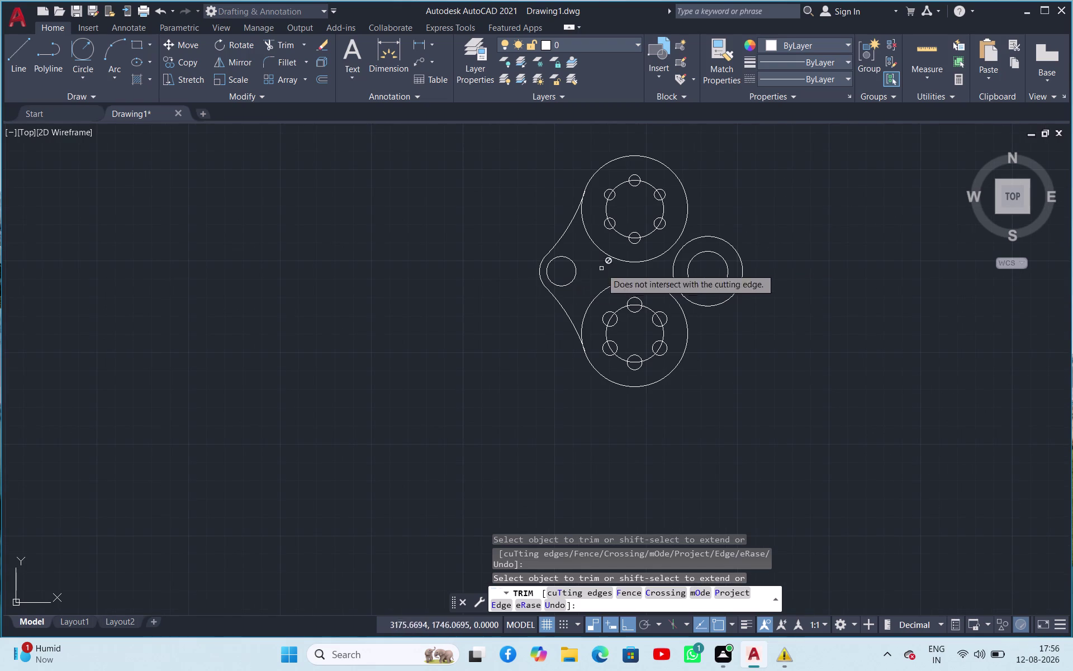
scroll(up, 3)
scroll(up, 3)
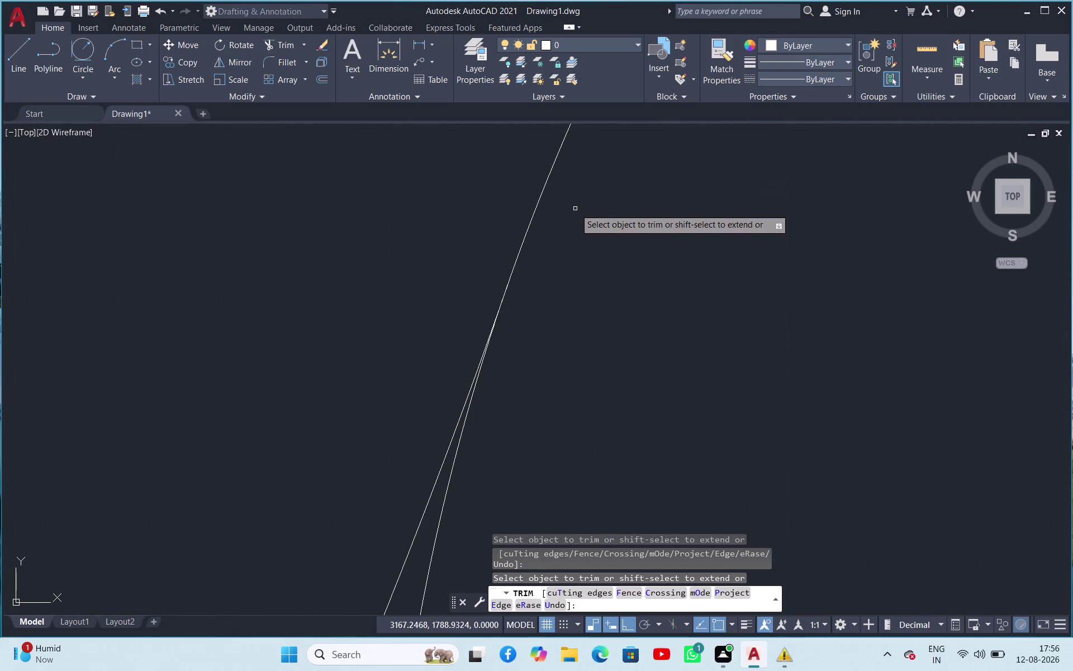
scroll(down, 3)
scroll(up, 3)
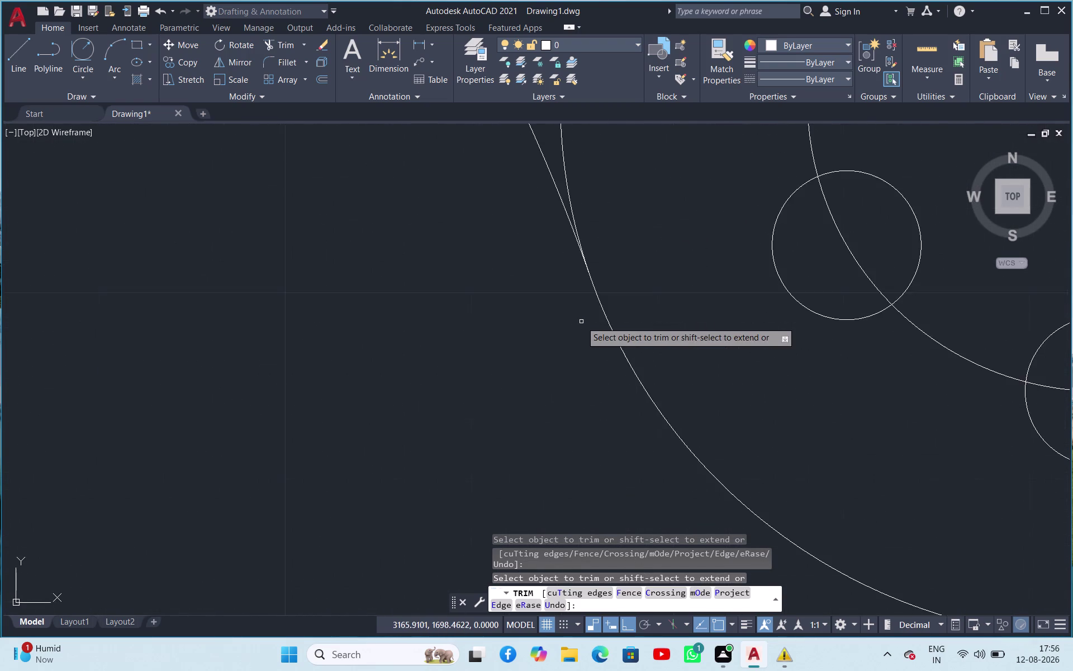
scroll(down, 3)
key(Escape)
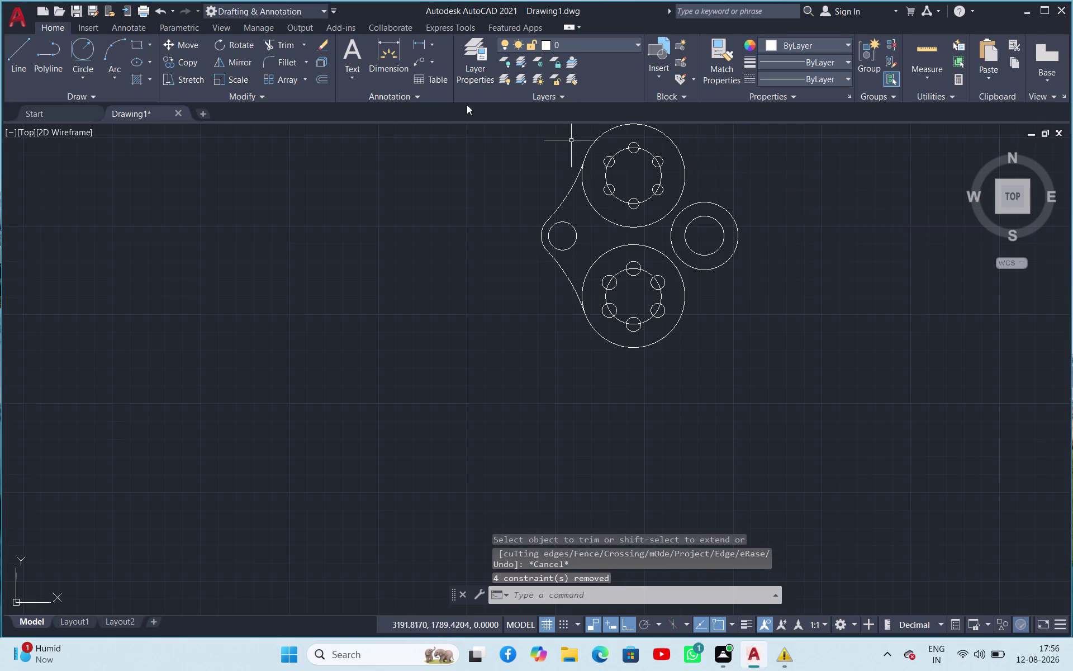
click(88, 56)
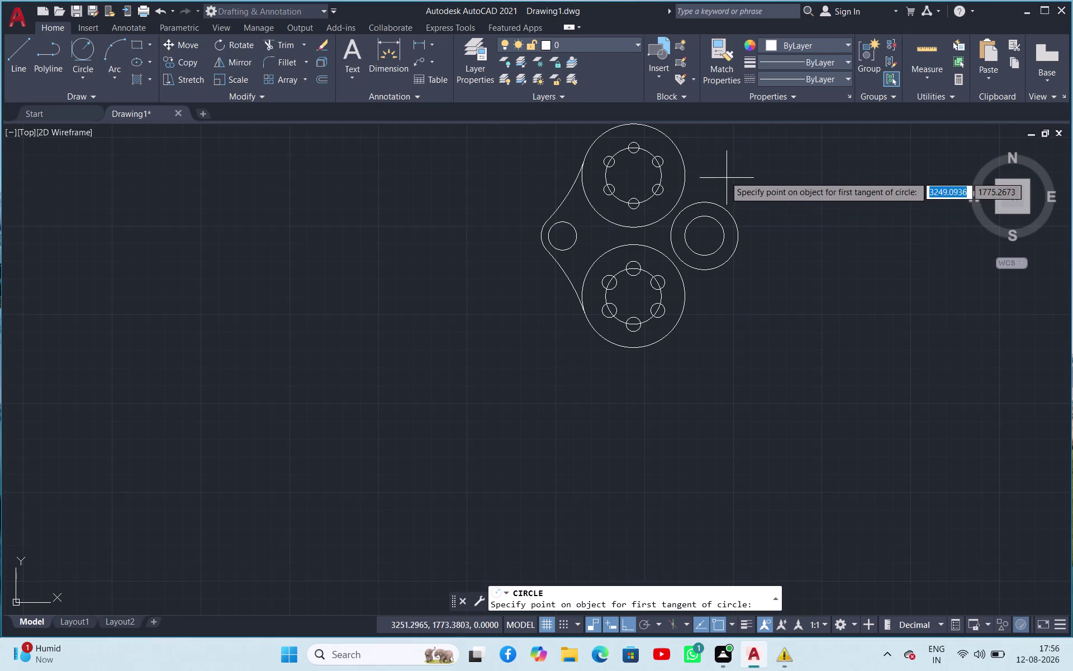
Draw a radius-50 circle tangent to the top flange circle and the right lobe.
click(677, 155)
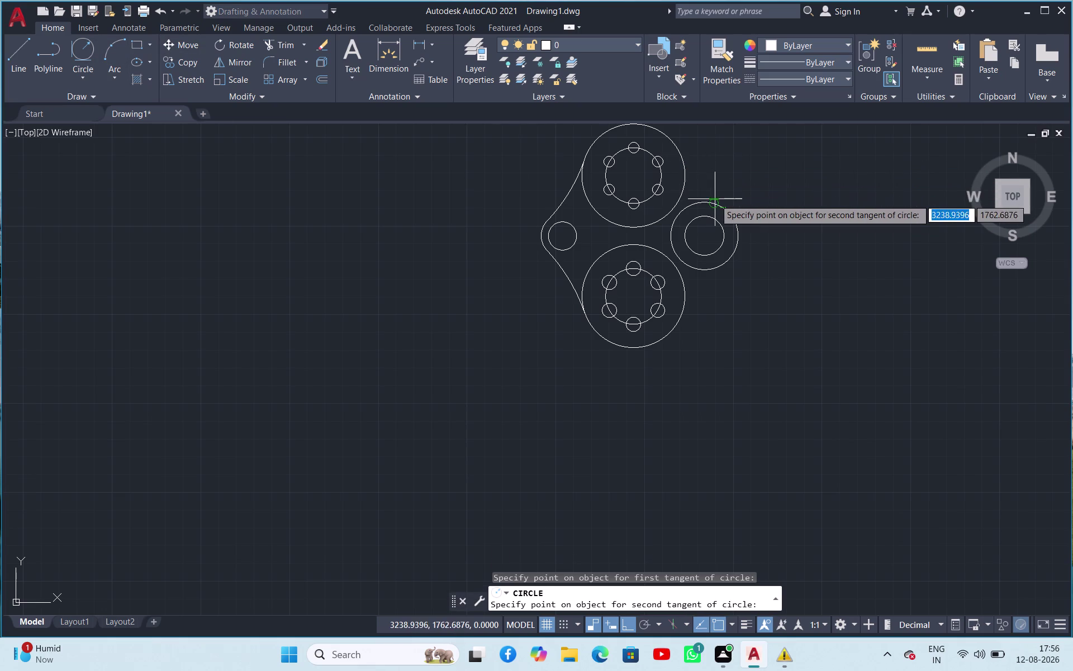
click(717, 203)
text(50)
key(Return)
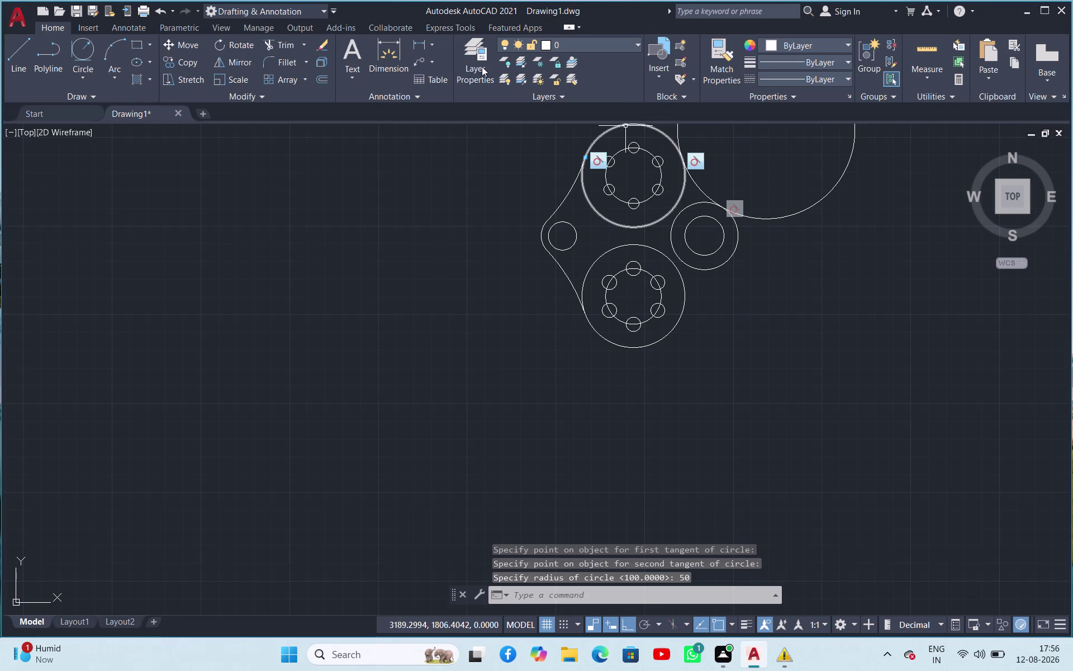
Trim away the radius-50 circle's outer arc, leaving the concave blend.
click(282, 42)
key(space)
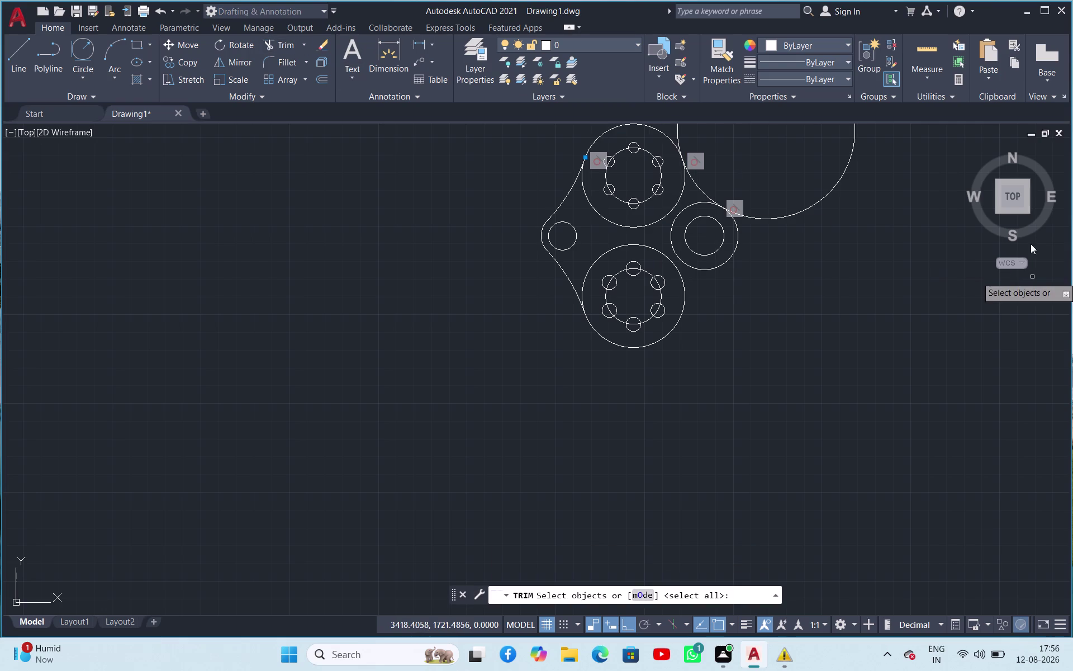
click(833, 189)
key(Escape)
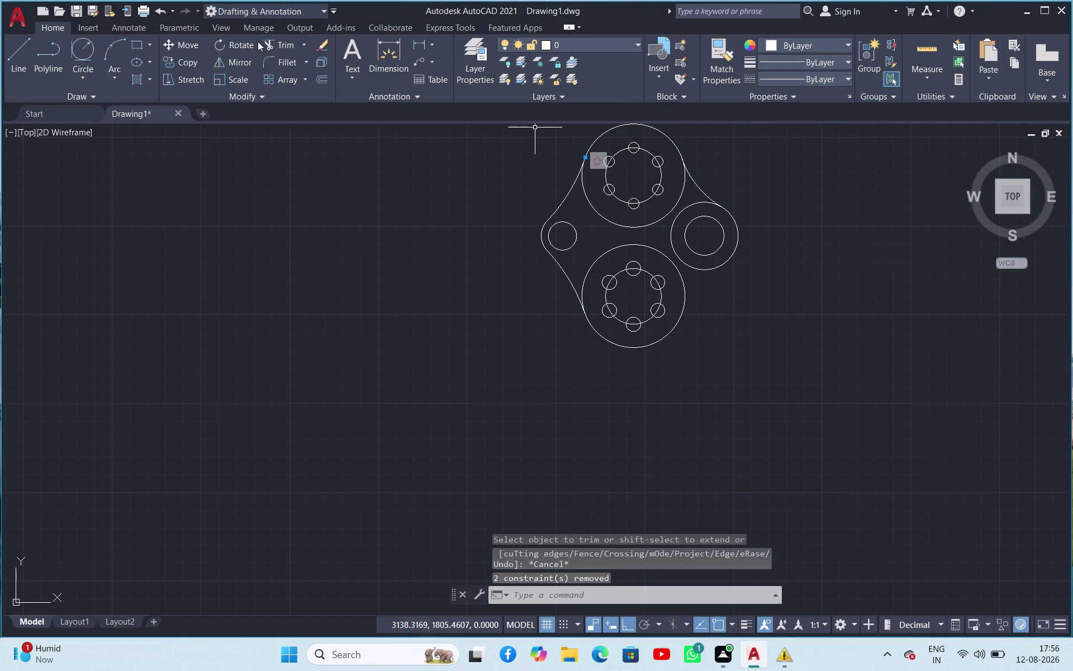
click(97, 50)
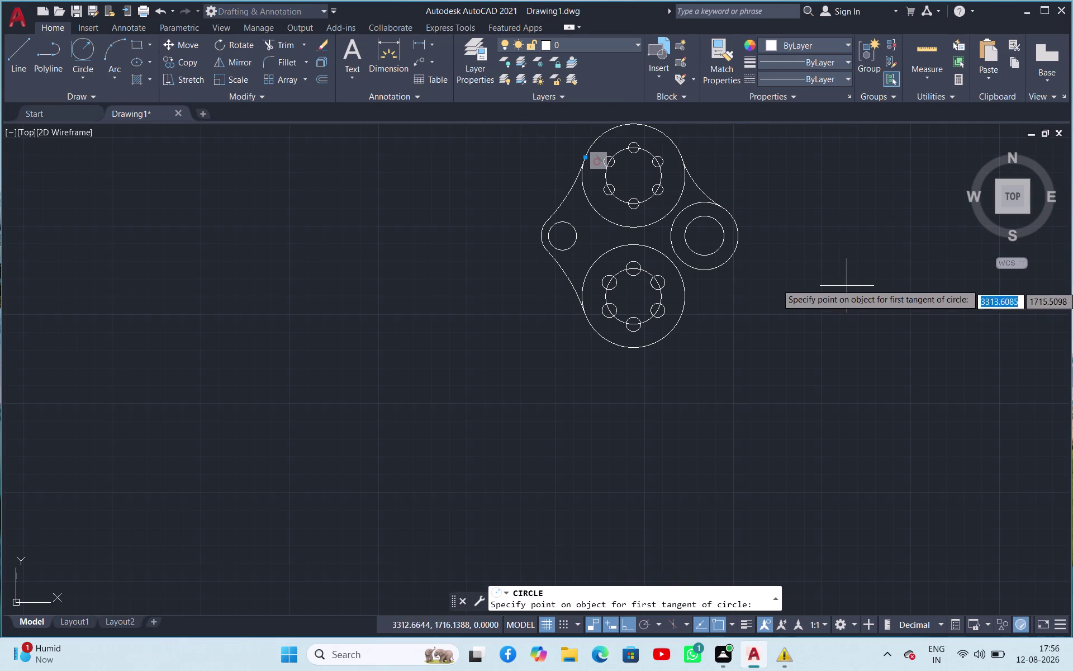
Draw a Tan-Tan-Radius circle blending the right lobe into the bottom lobe.
click(707, 268)
drag(684, 301, 690, 302)
key(Return)
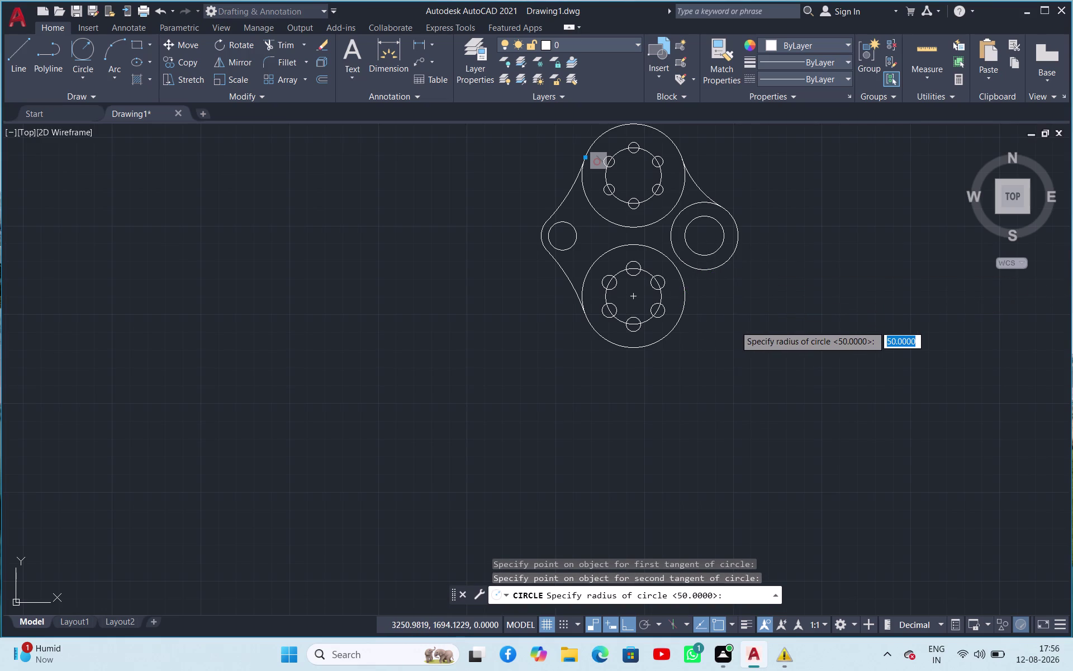
click(296, 47)
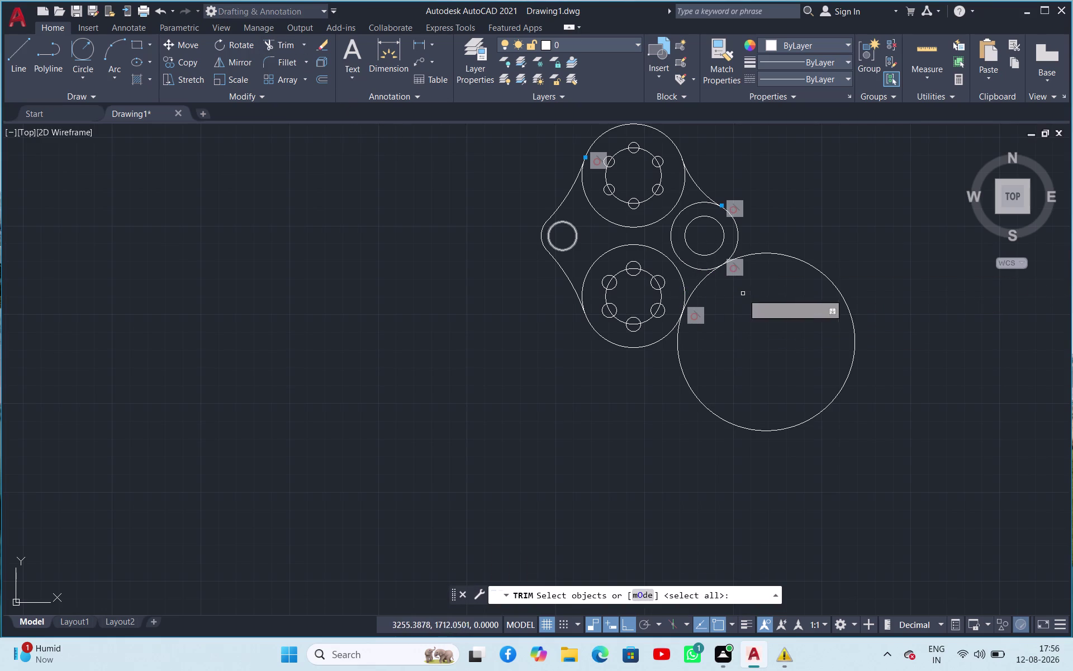
Trim away the unwanted portion of the big circle.
key(space)
click(822, 272)
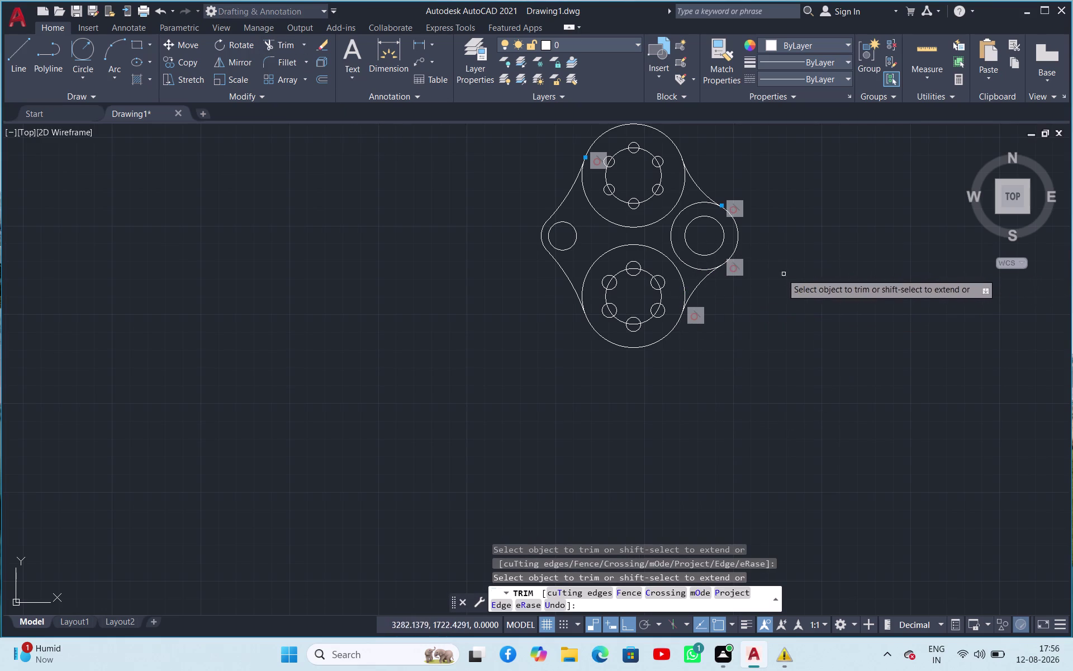
middle_click(783, 260)
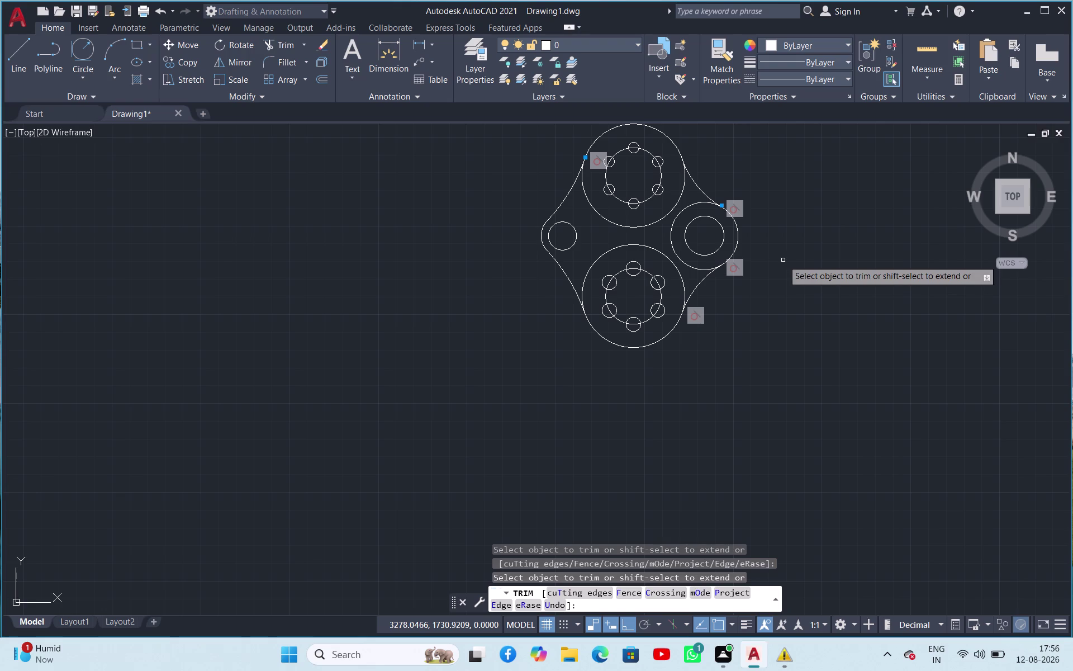
key(Escape)
scroll(up, 3)
scroll(up, 3)
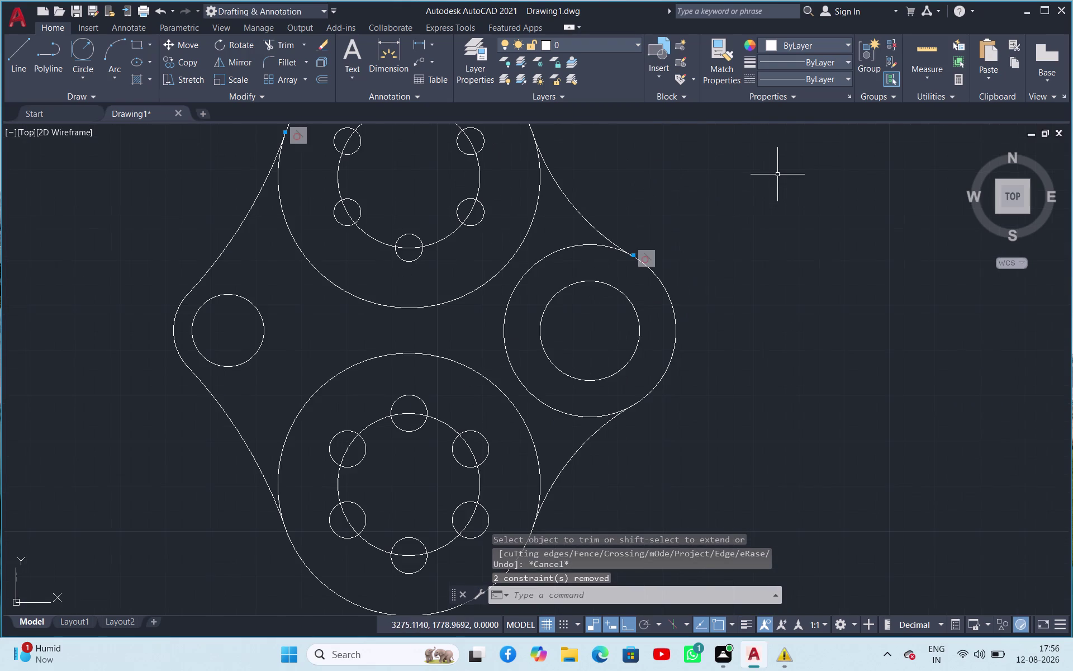
click(281, 49)
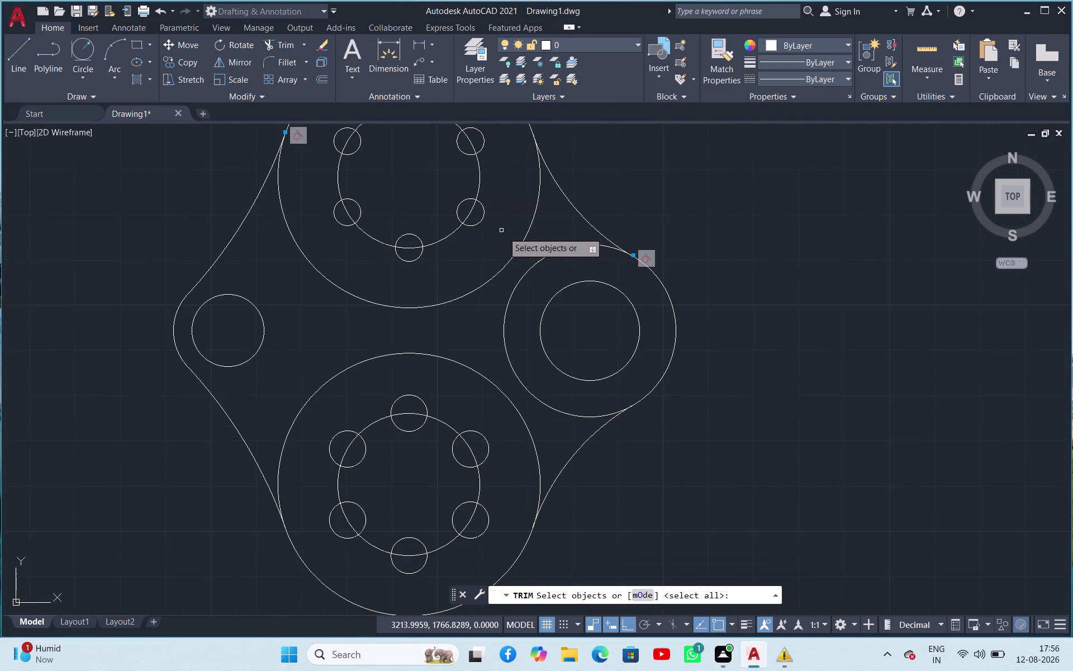
Trim the right lobe's overlapping outer circle to close the outline.
key(space)
click(549, 255)
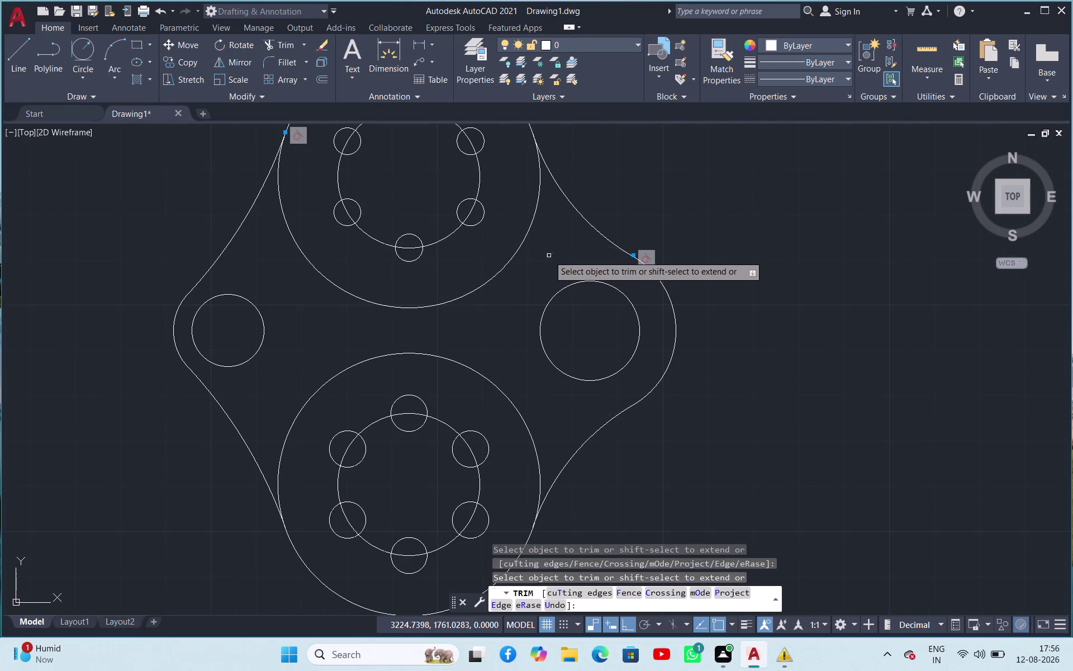
scroll(up, 3)
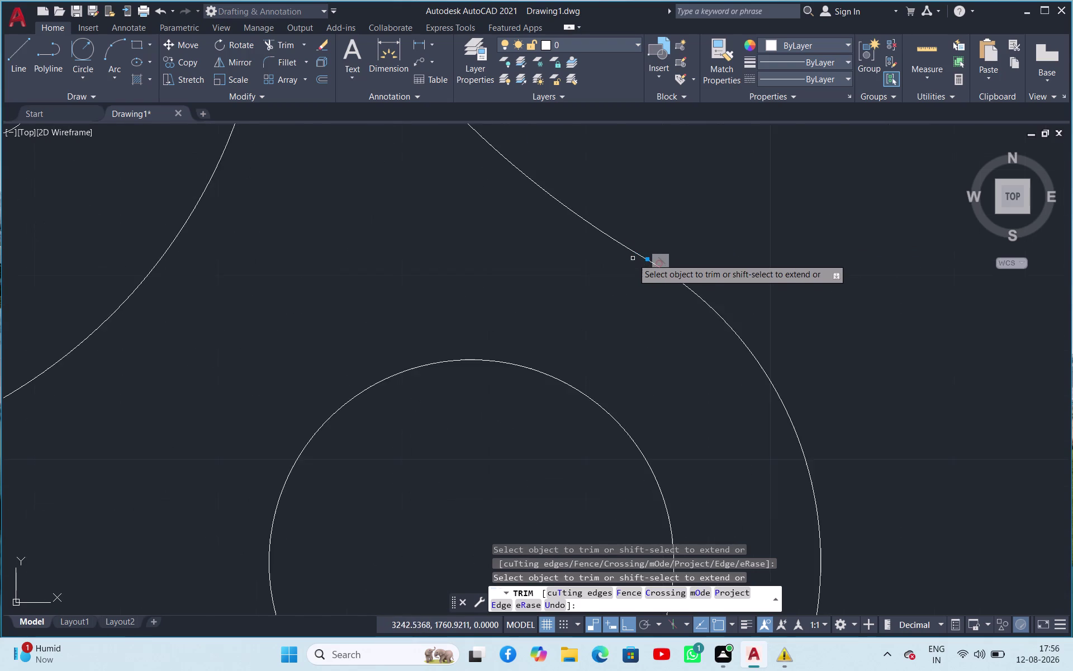
scroll(up, 3)
scroll(up, 3)
scroll(down, 3)
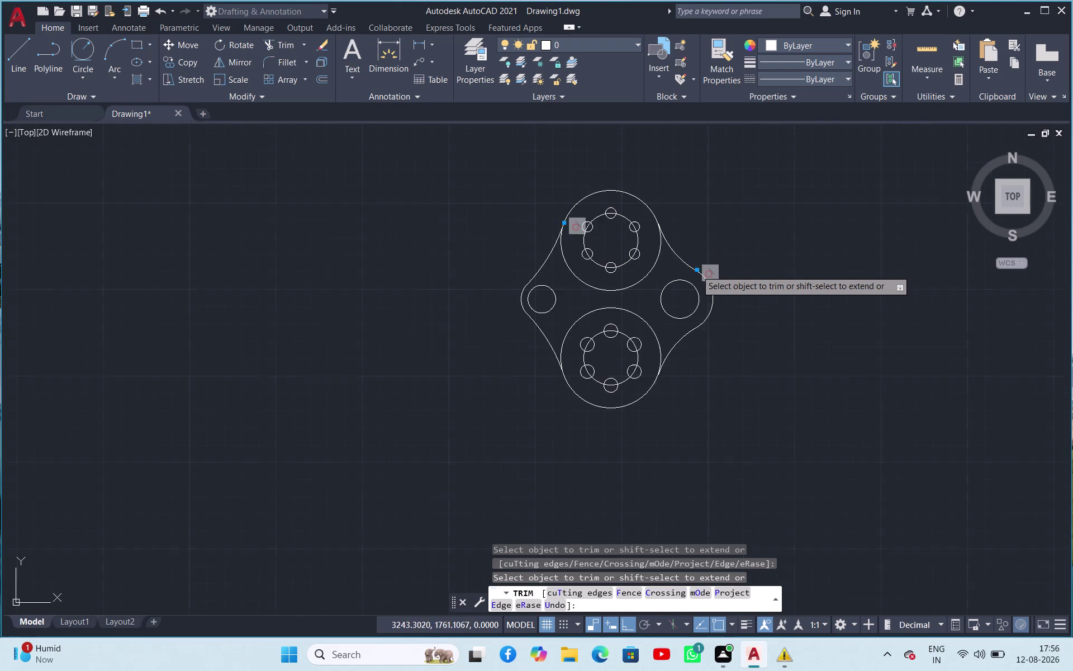
scroll(down, 3)
key(Escape)
scroll(up, 3)
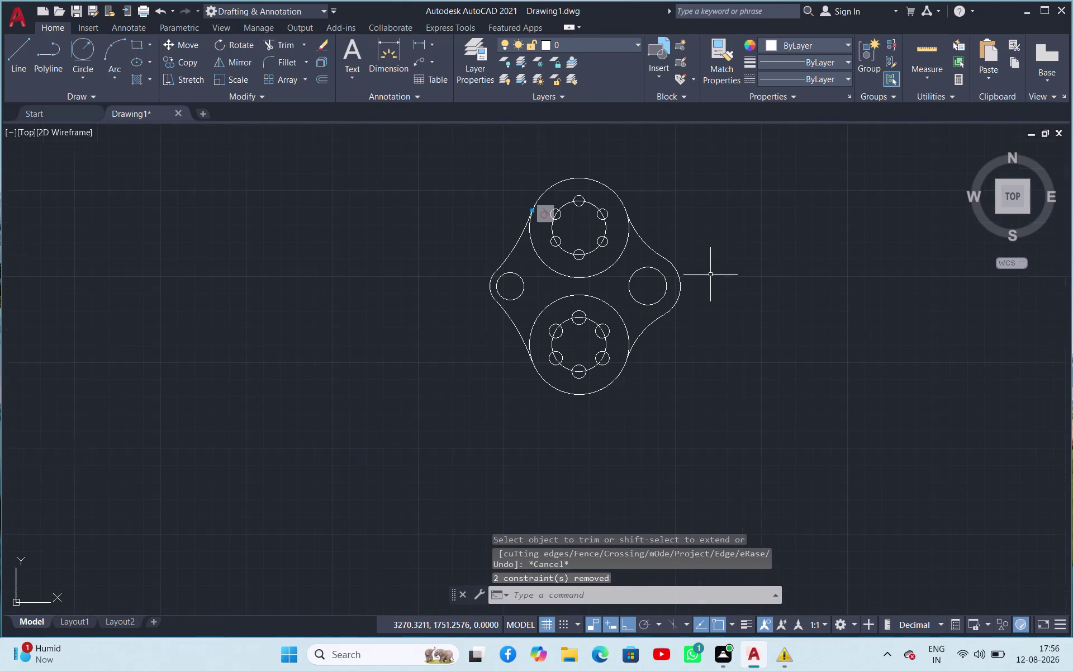
click(423, 232)
click(436, 234)
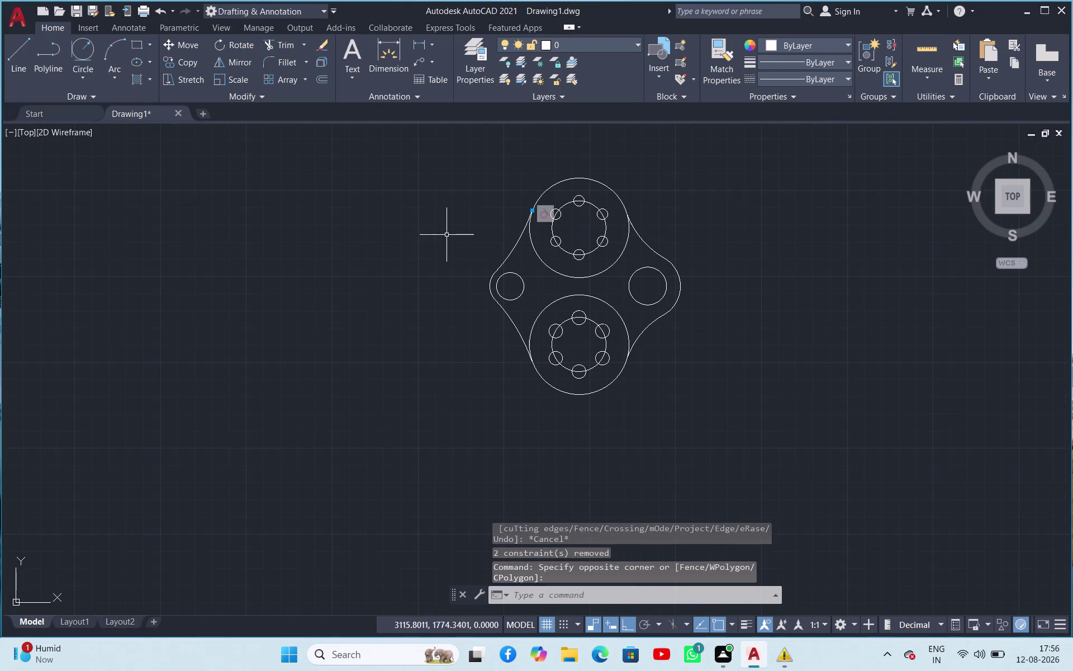
key(Escape)
scroll(down, 3)
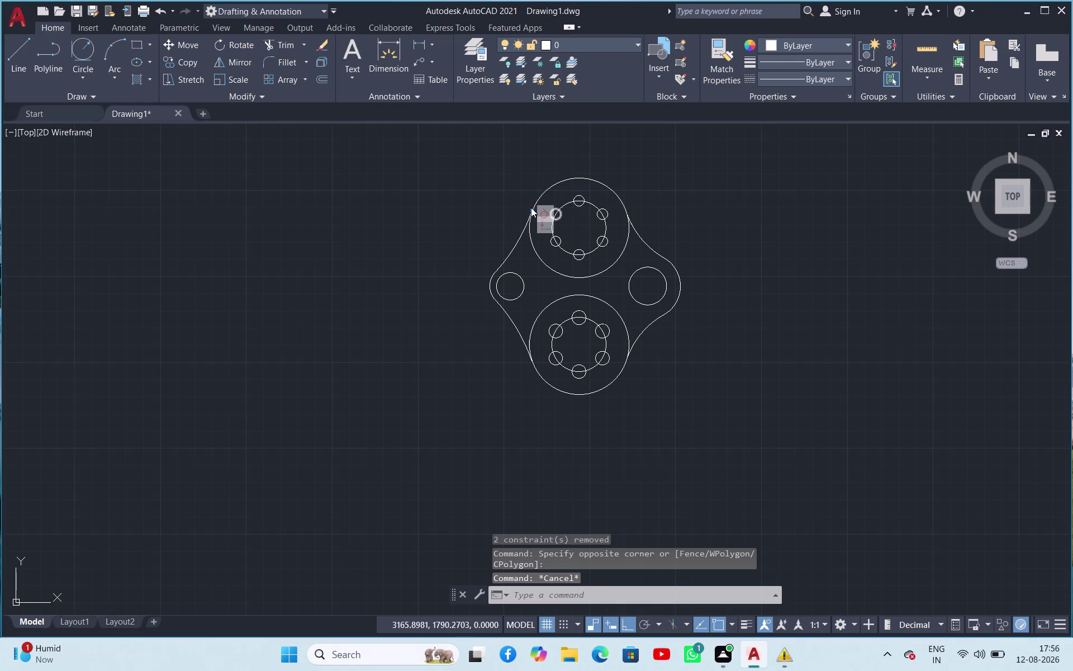
scroll(up, 3)
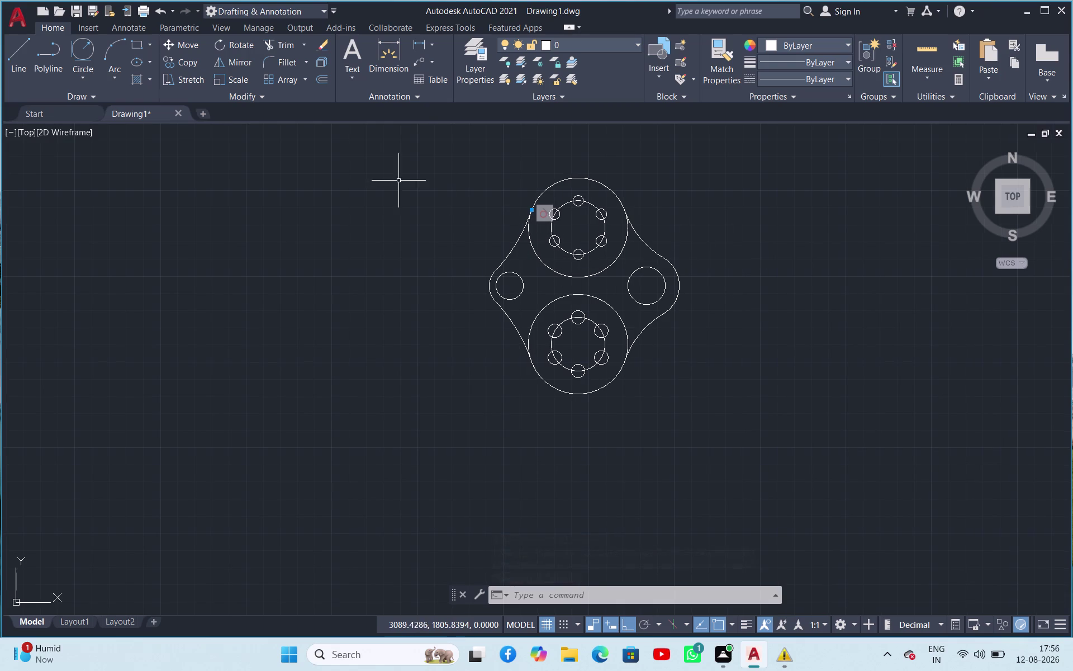
click(421, 47)
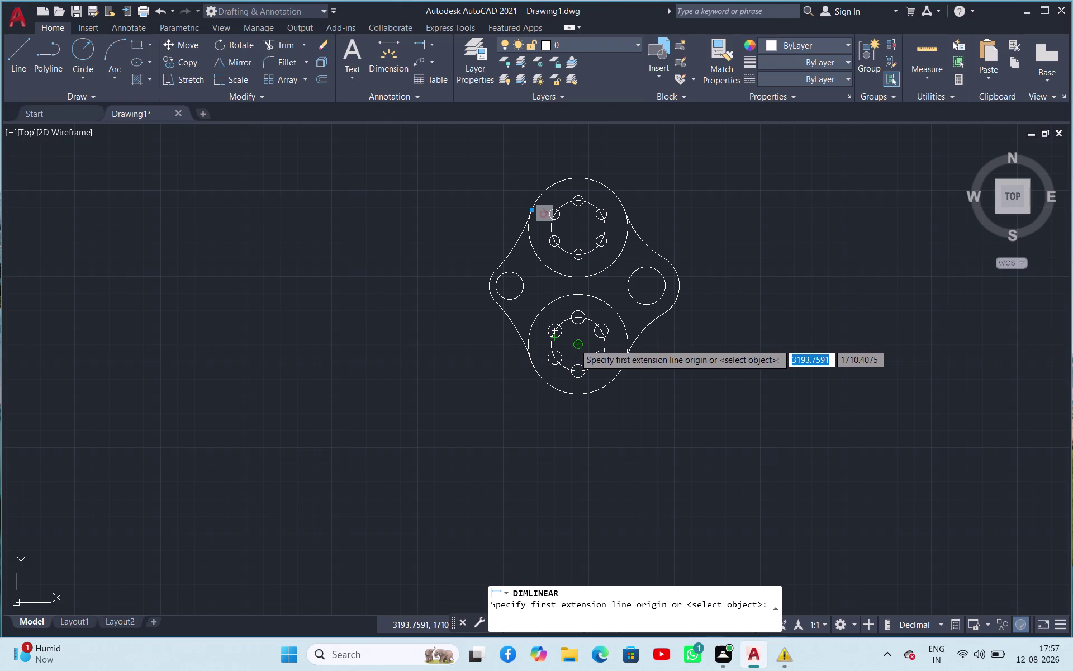
Place two horizontal 40 dimensions from the bottom lobe centre to both hole centres.
click(575, 344)
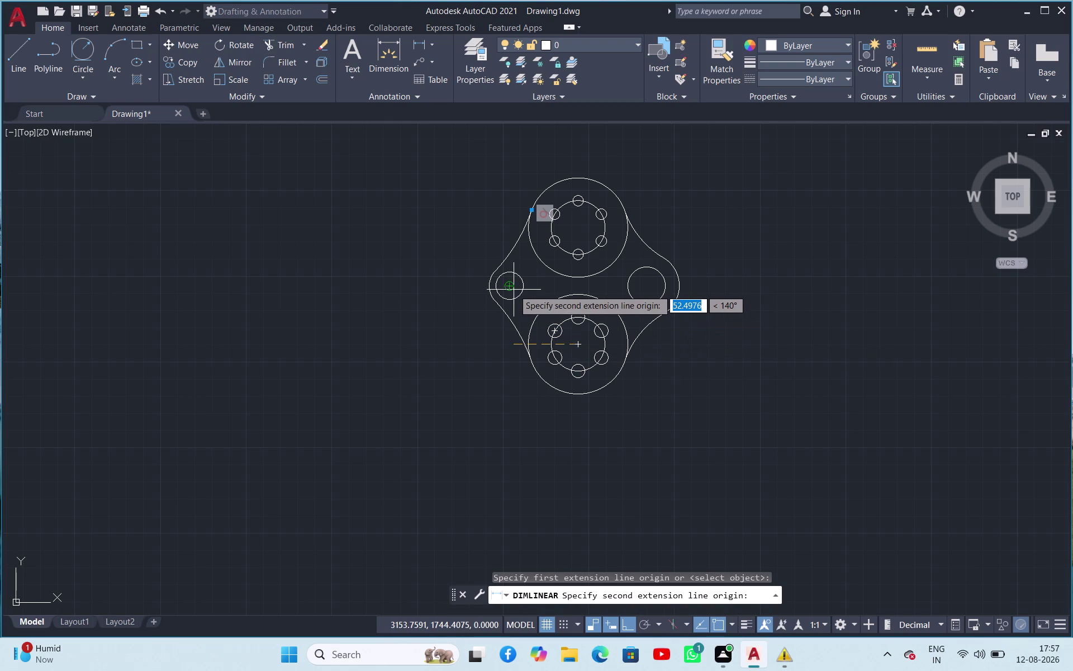
click(511, 285)
click(521, 389)
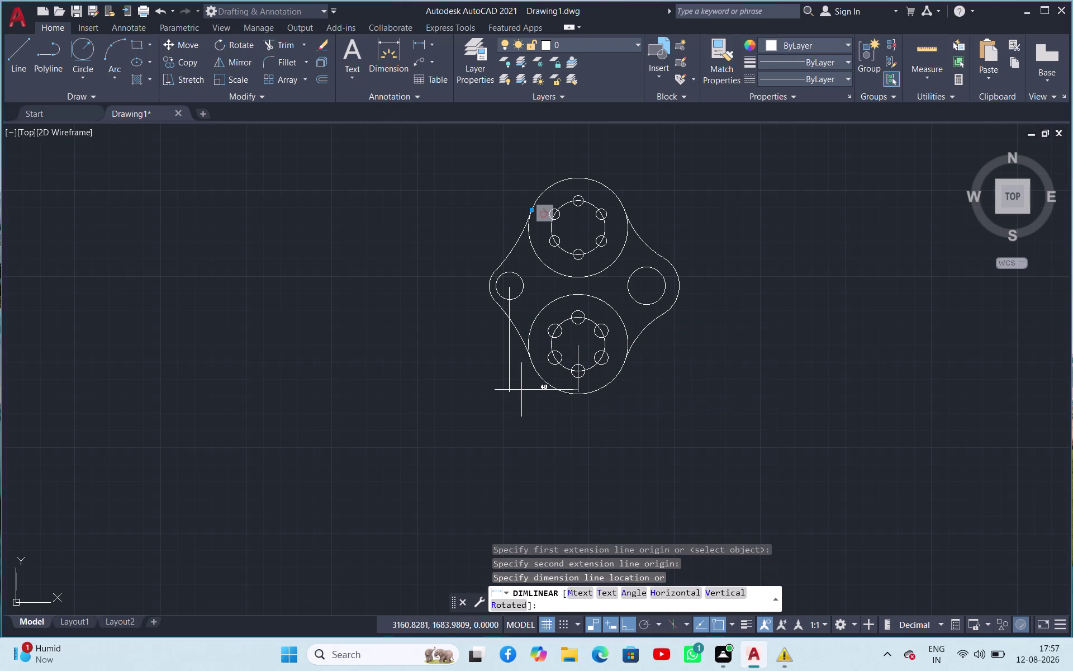
key(space)
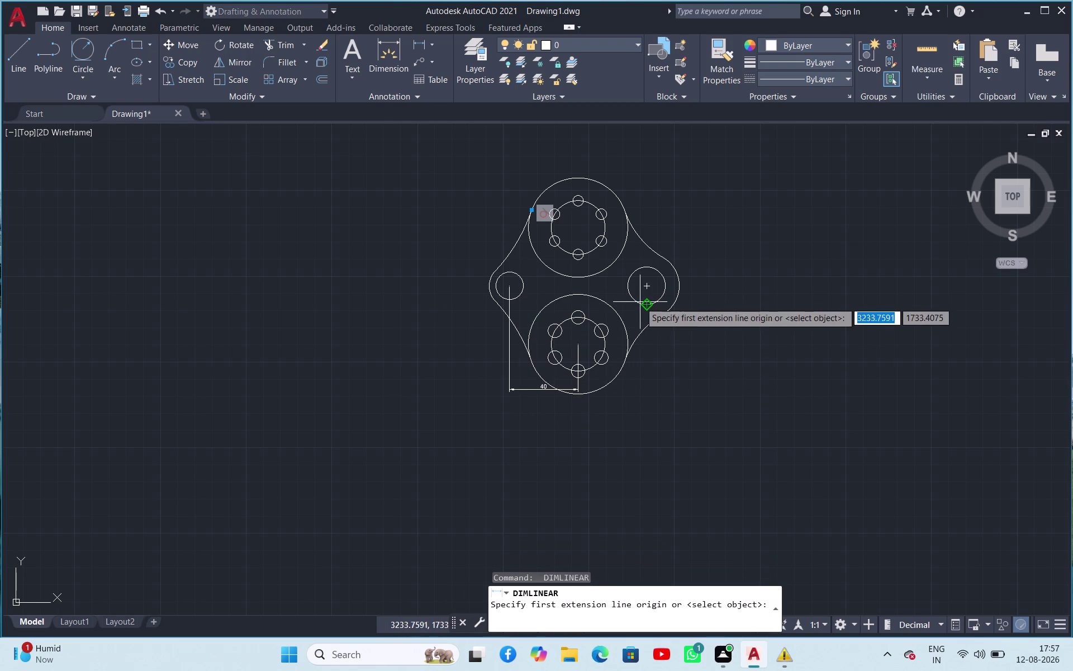
click(646, 290)
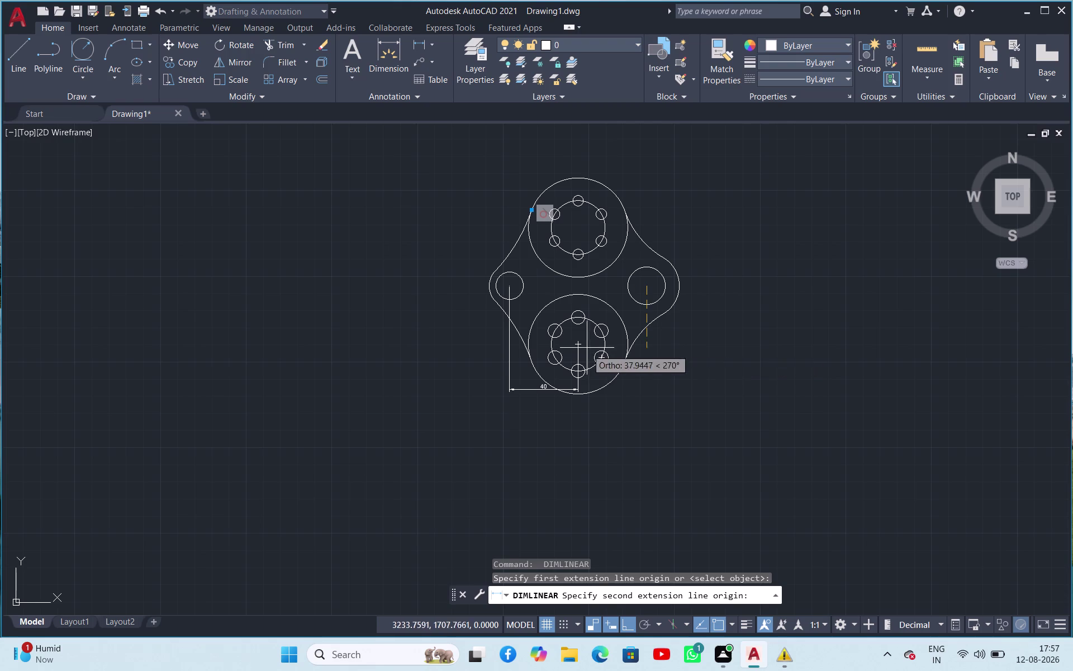
click(578, 343)
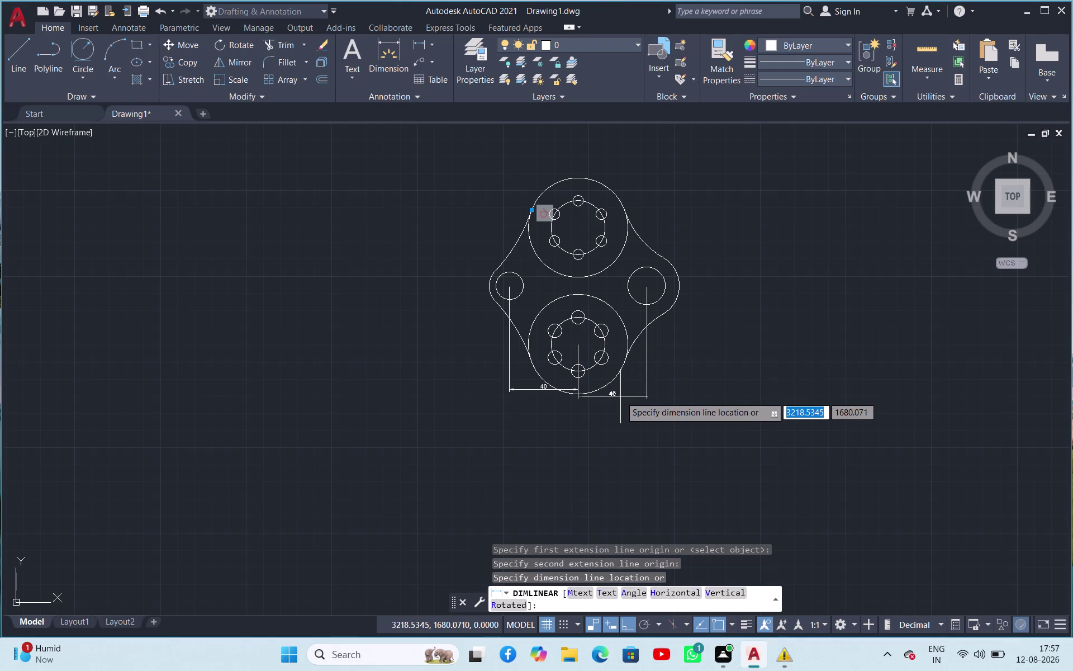
click(620, 395)
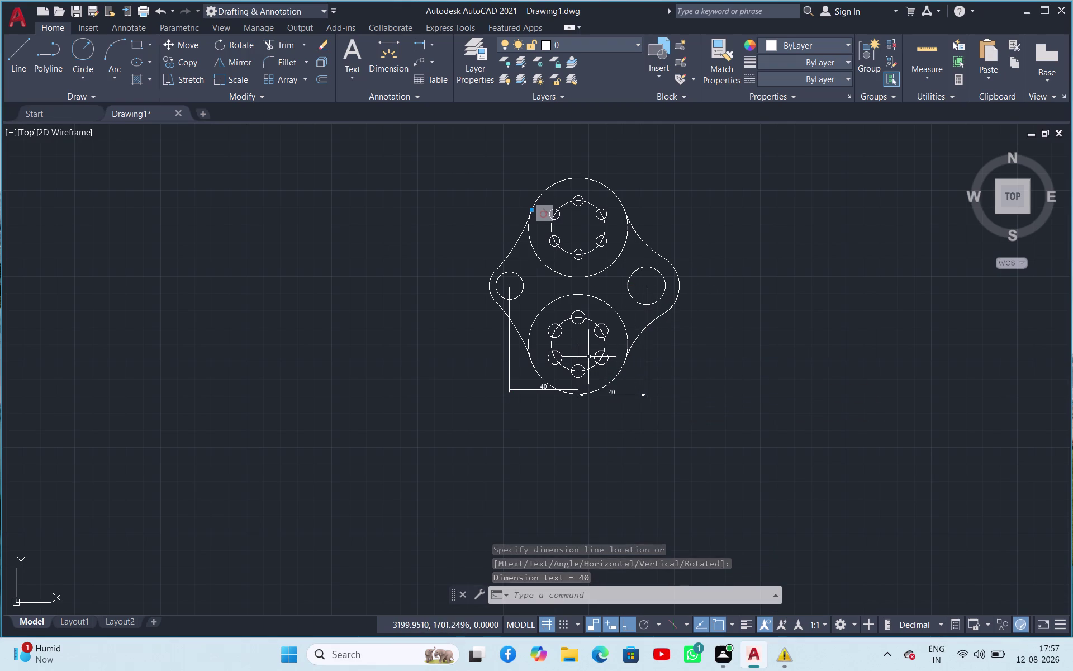
Add two vertical 34 dimensions from the right hole to the bottom and top lobe centres.
key(space)
key(space)
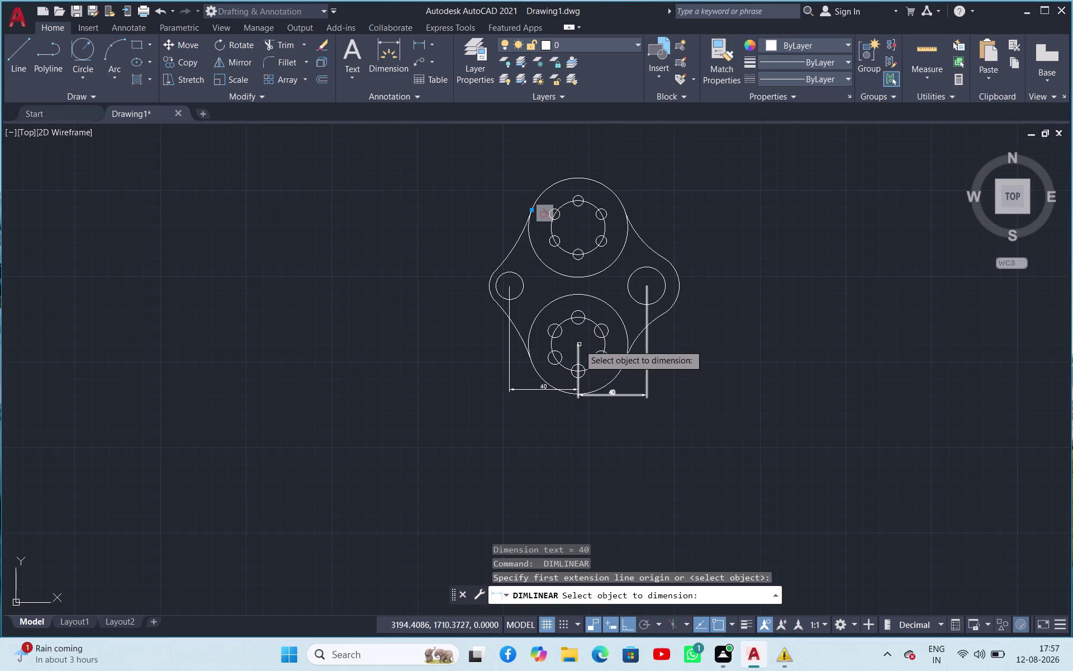
key(space)
key(space)
click(578, 345)
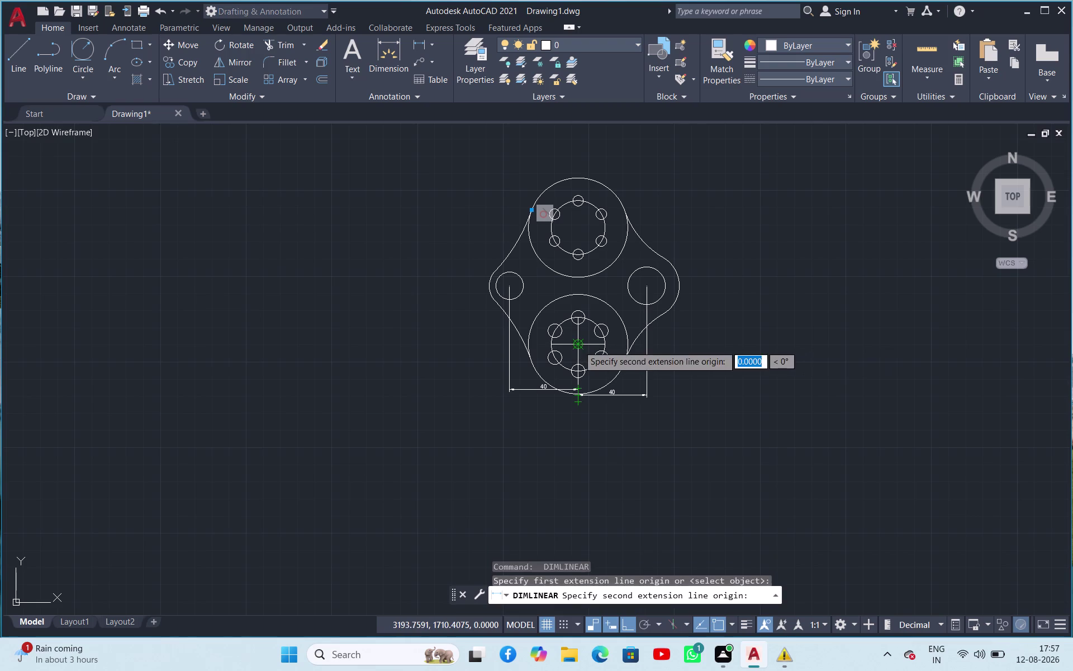
click(646, 285)
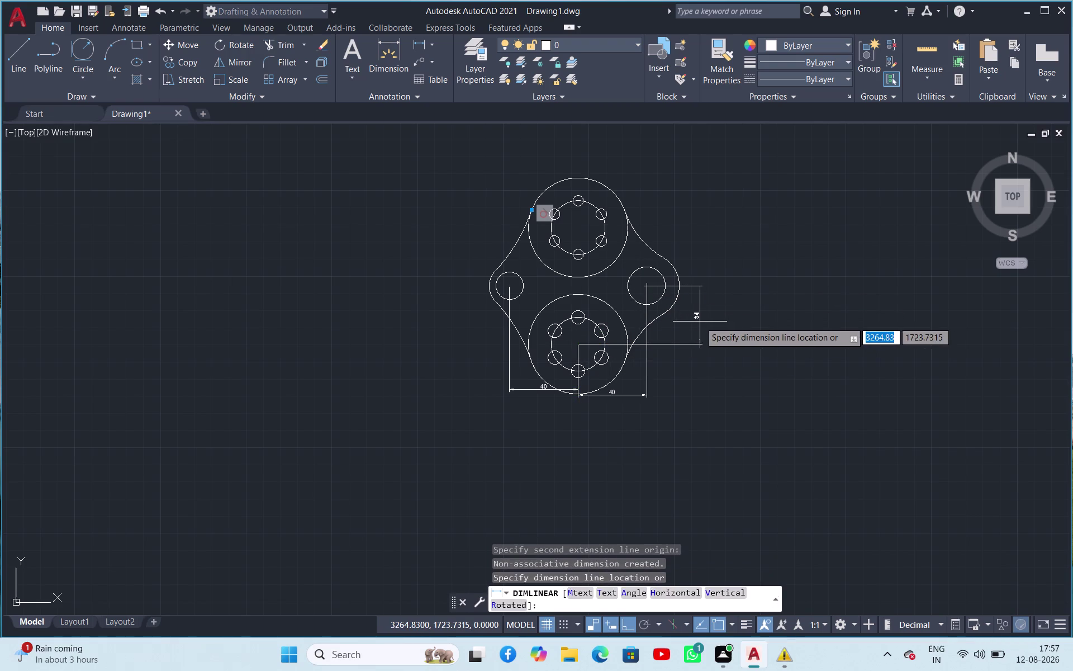
click(699, 321)
key(space)
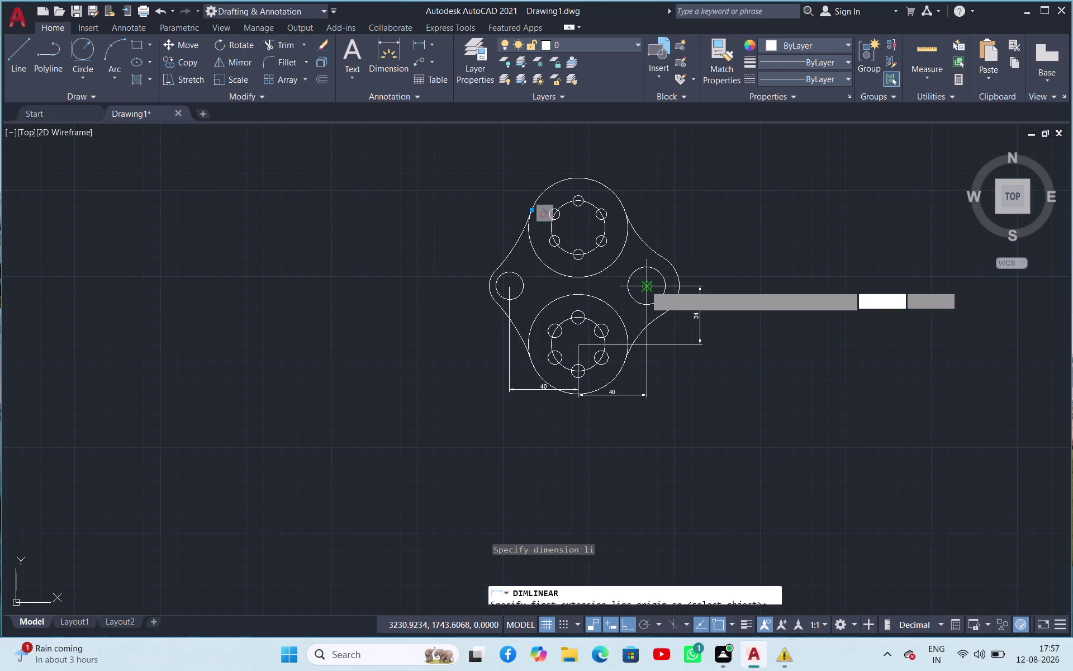
click(648, 284)
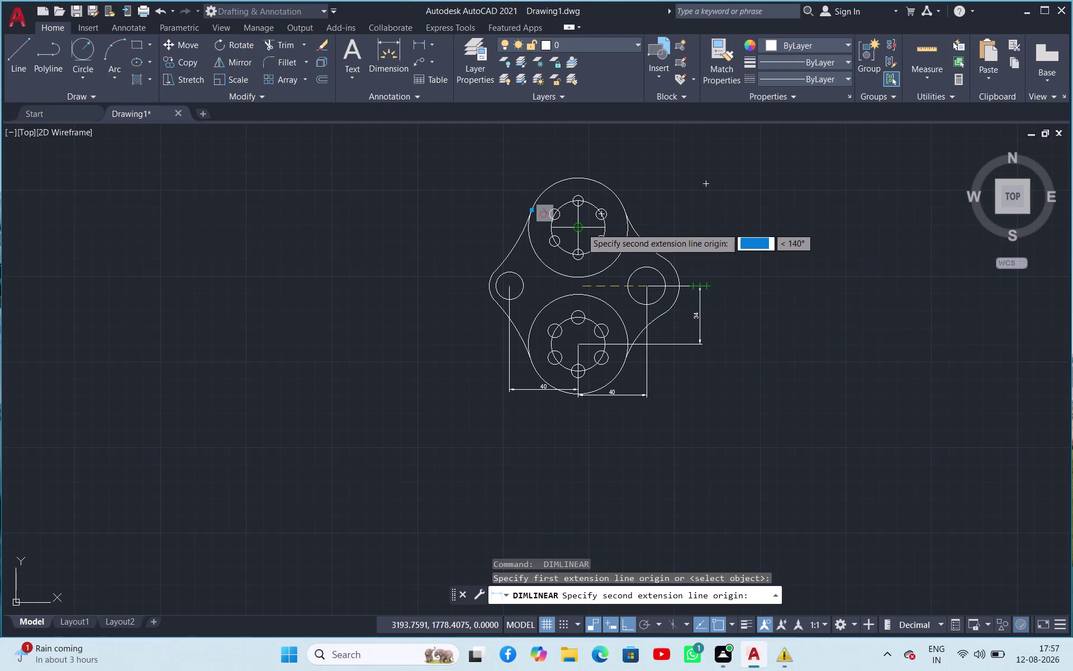
click(578, 229)
click(710, 243)
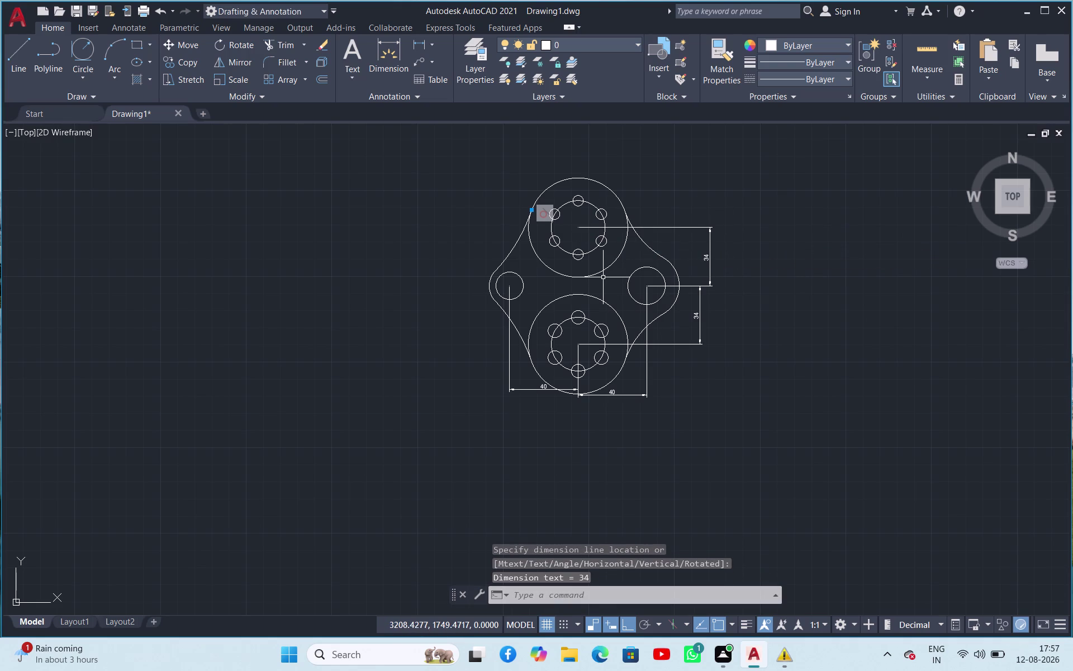
click(430, 48)
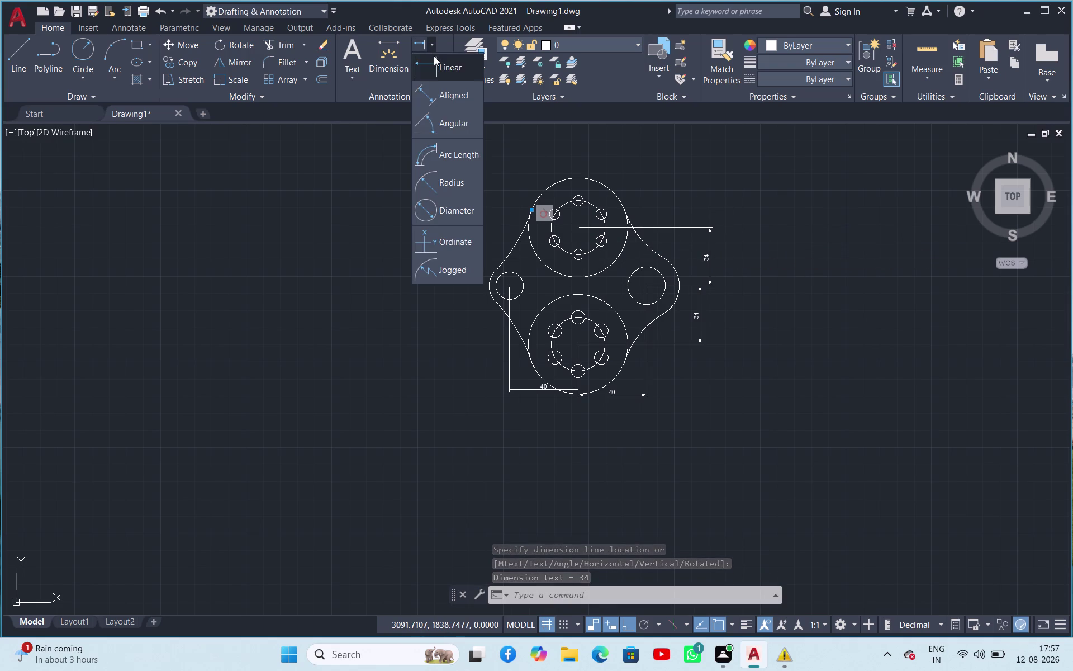
Dimension both left blend arcs as R100.
click(437, 184)
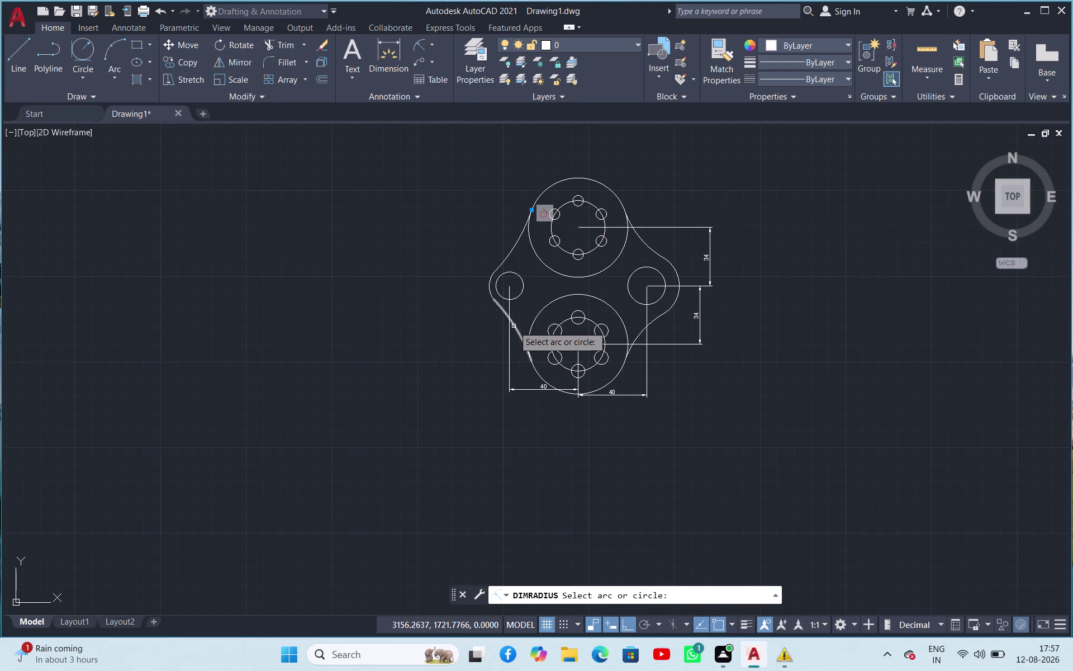
click(514, 326)
click(494, 332)
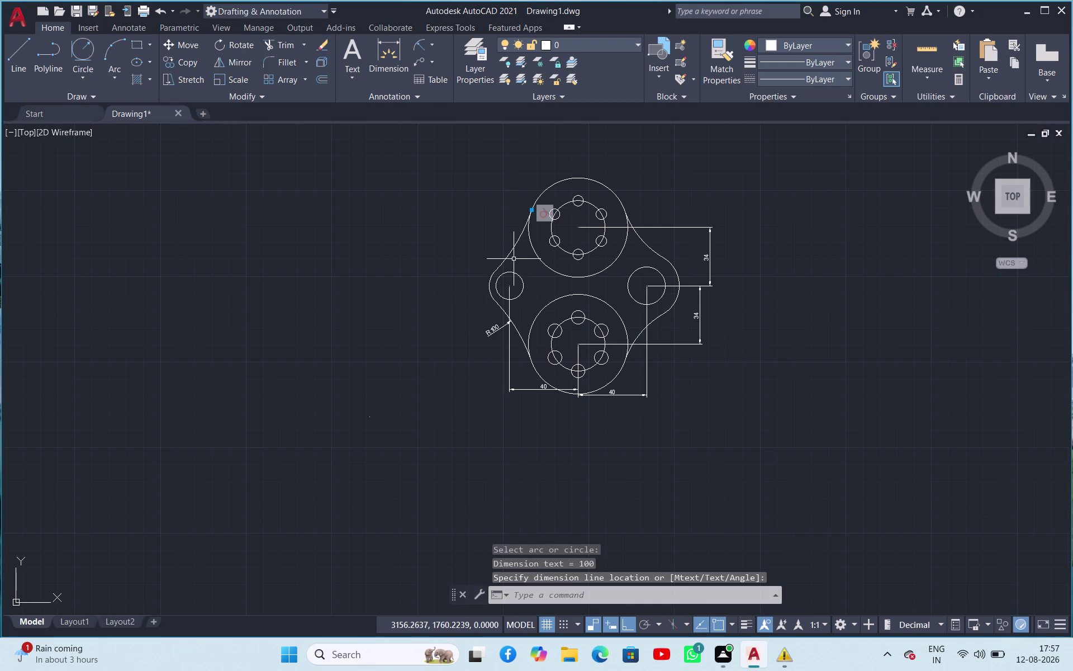
key(space)
click(513, 251)
click(499, 246)
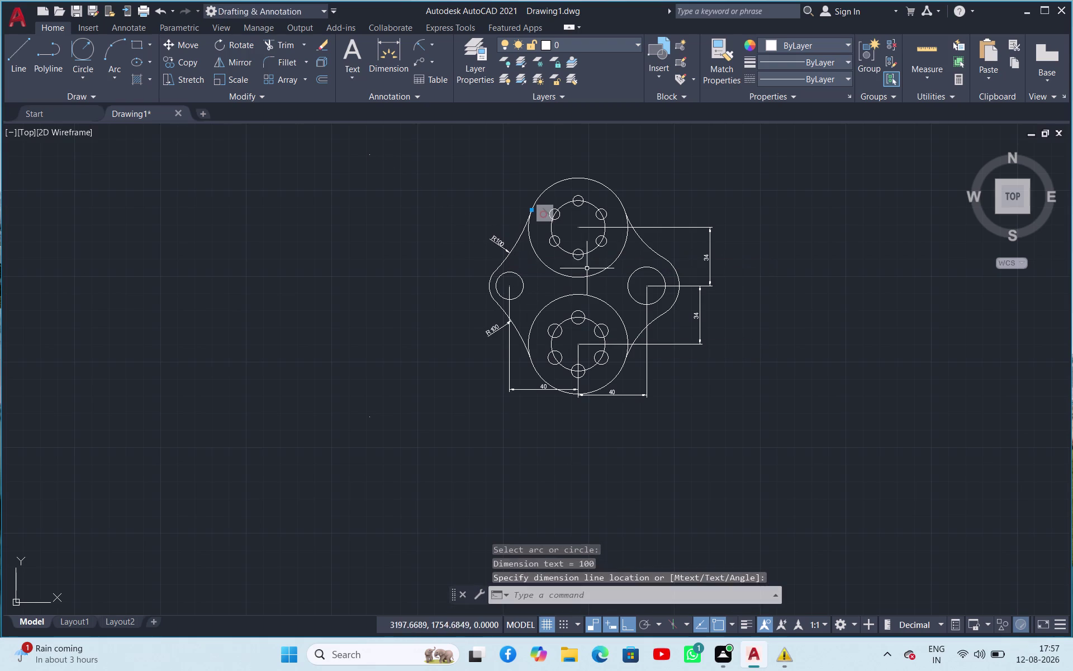
Dimension the upper and lower right fillets as R50.
key(space)
click(650, 246)
click(666, 228)
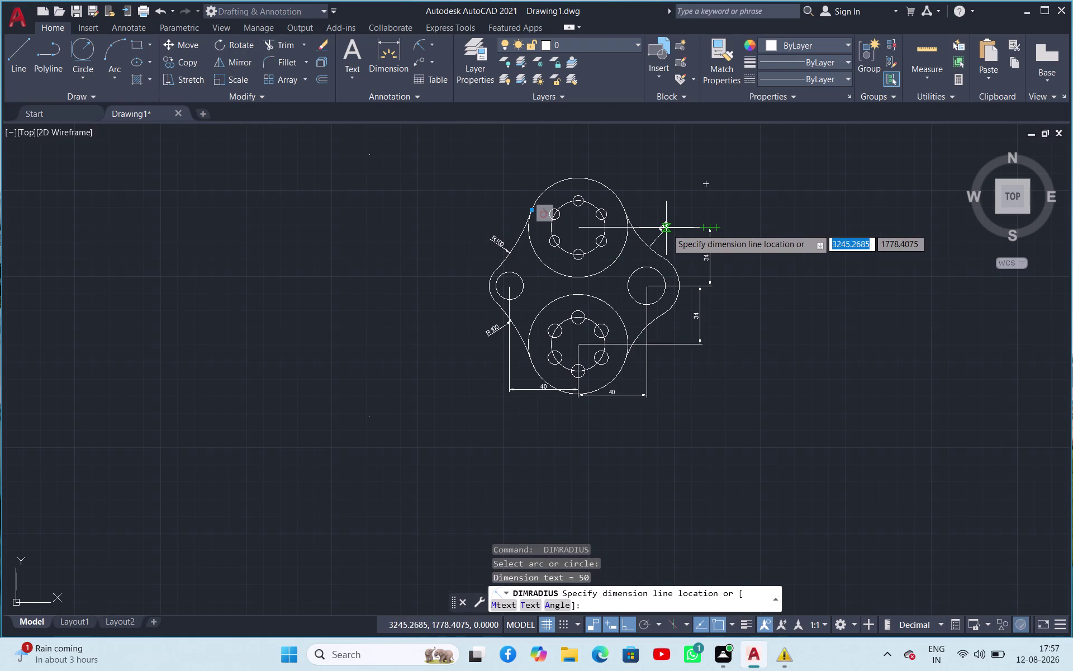
key(space)
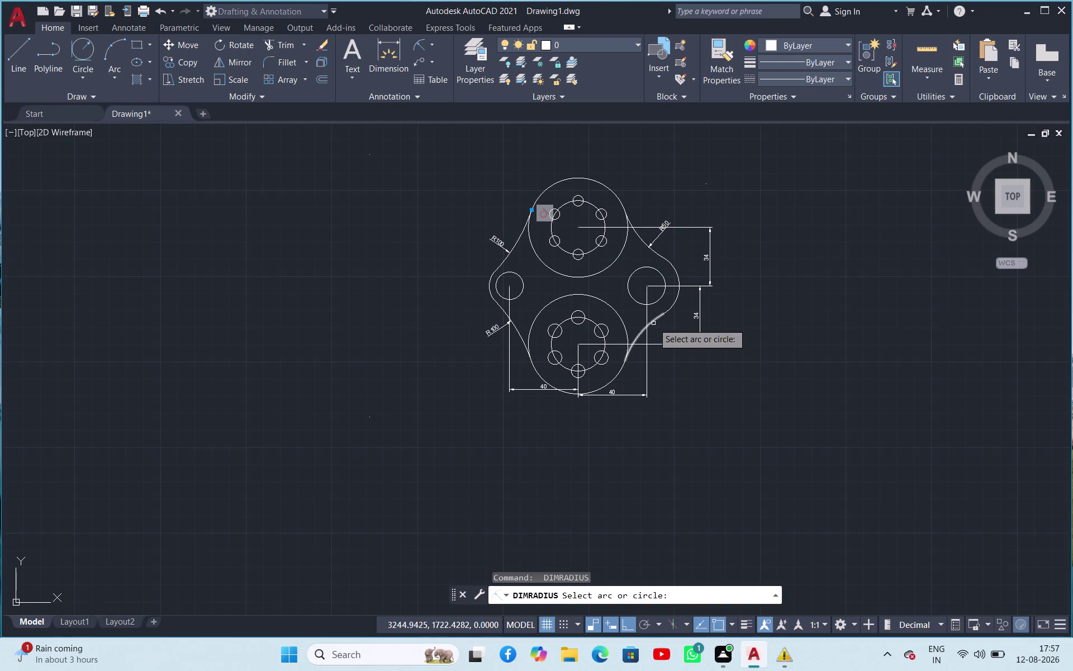
click(652, 322)
click(680, 366)
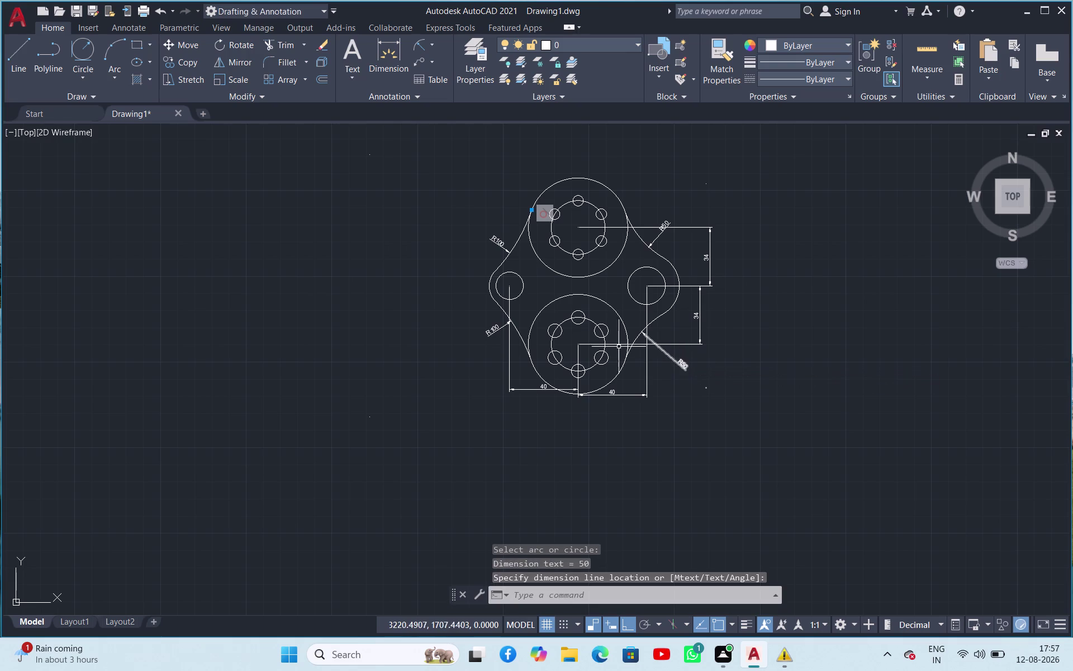
key(space)
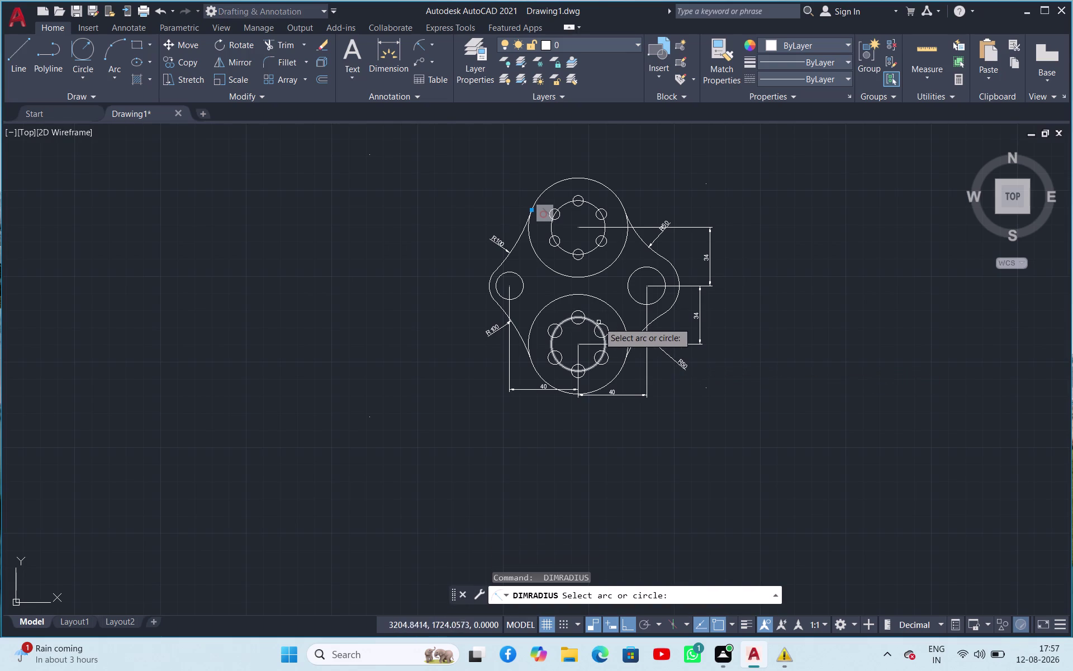
click(606, 326)
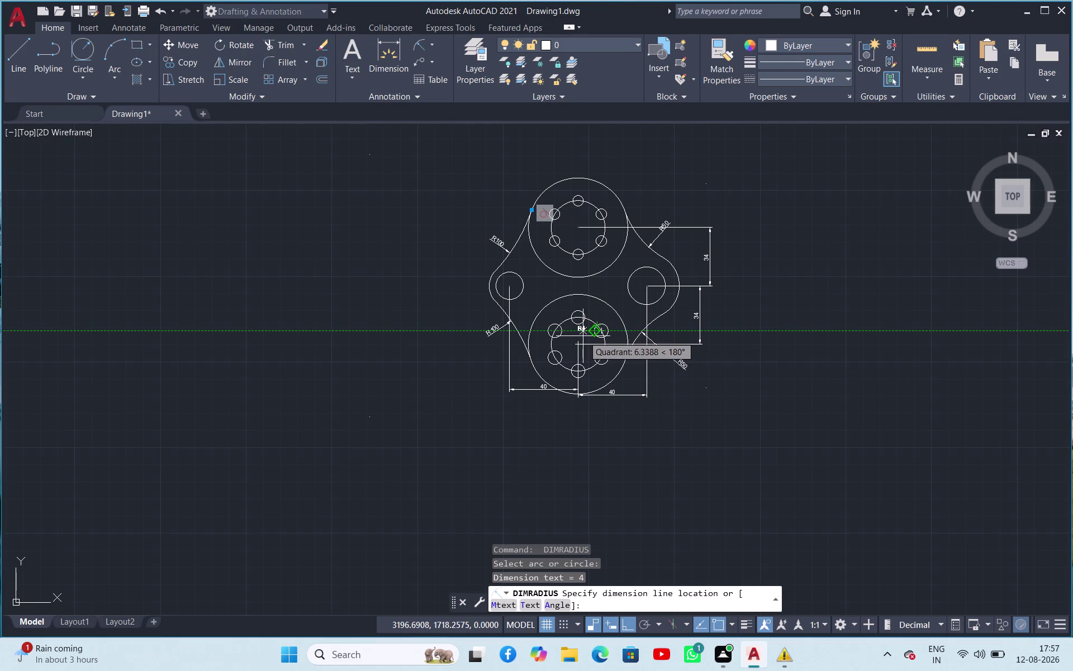
Place the R4 radius dimension on the lower bolt hole.
scroll(up, 3)
scroll(up, 3)
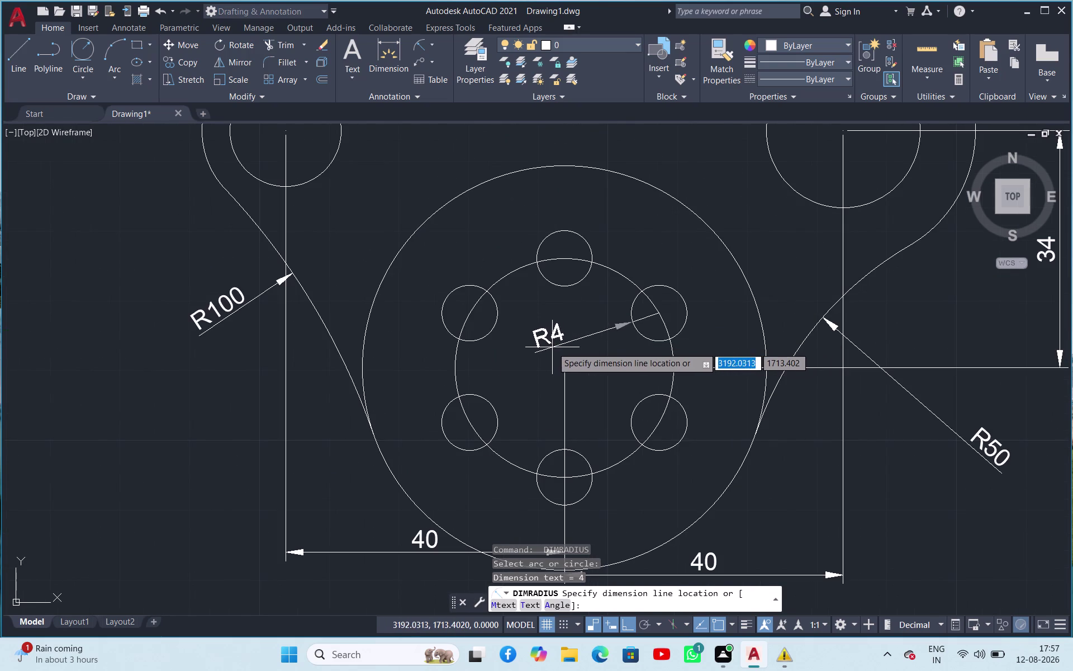
click(552, 347)
scroll(up, 3)
scroll(down, 3)
scroll(down, 3)
Dimension the upper and lower hub outer circles as R29.
key(space)
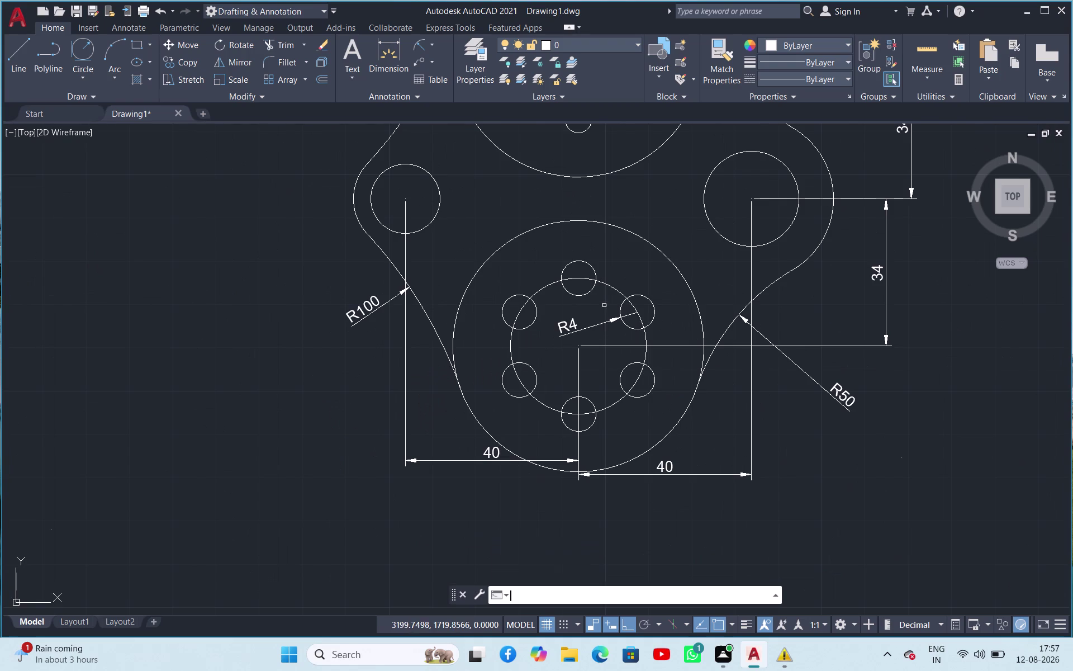
click(615, 171)
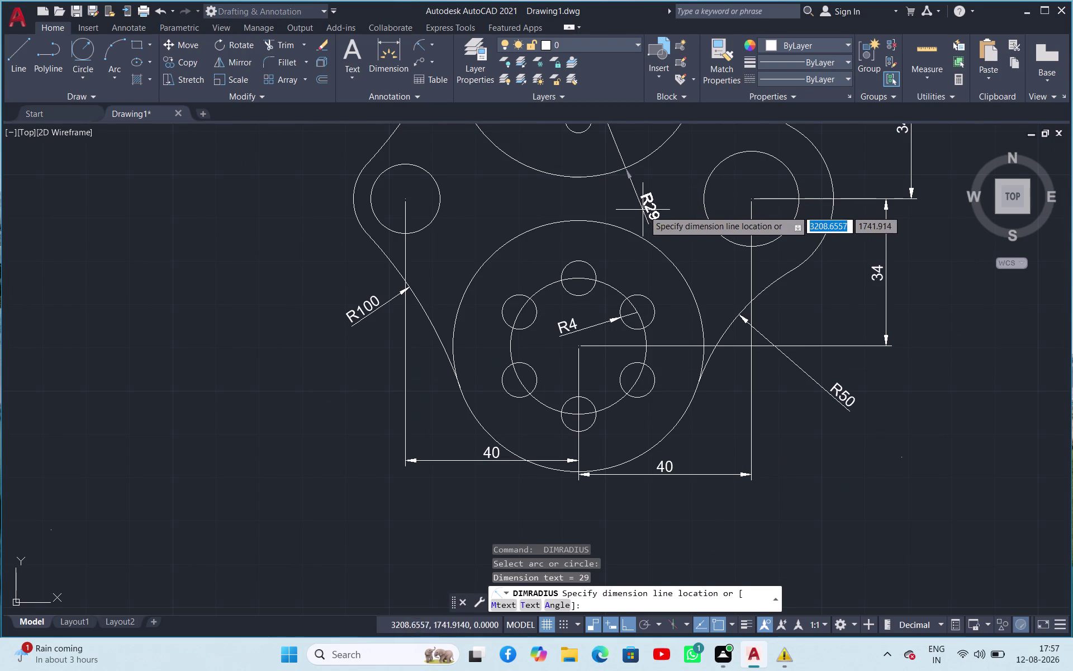
click(653, 211)
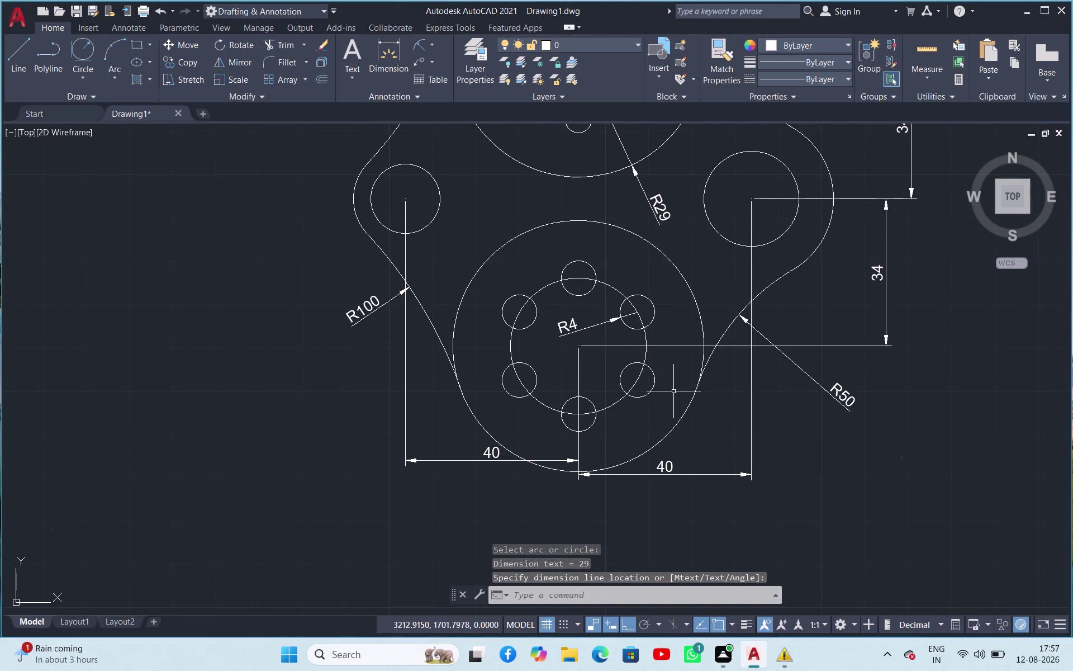
key(space)
click(690, 403)
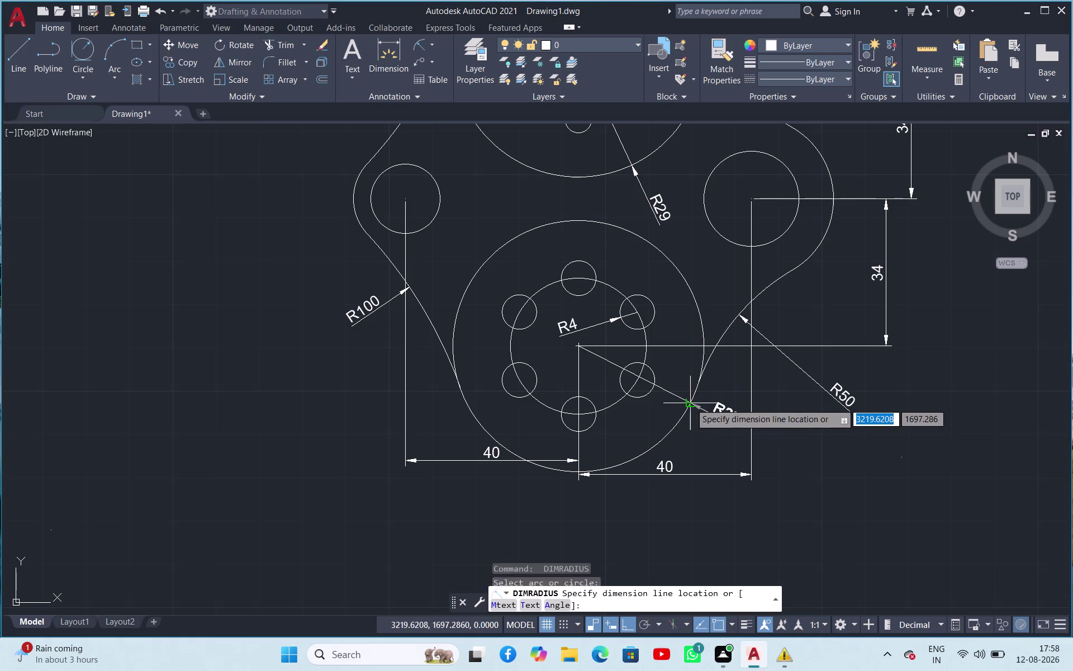
click(712, 427)
scroll(up, 3)
scroll(down, 3)
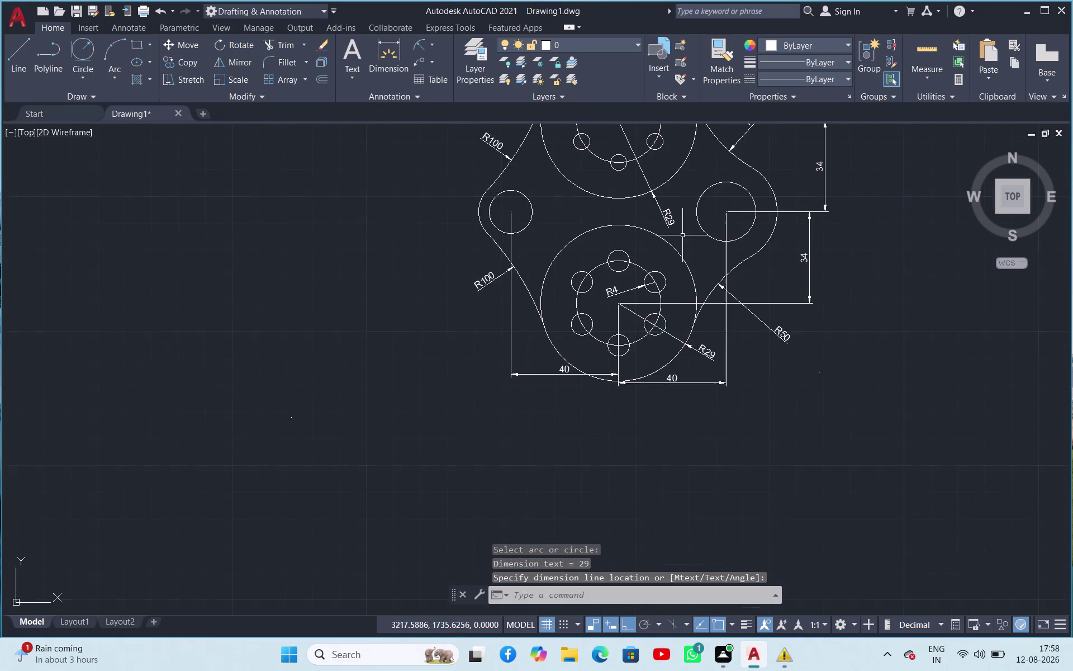
scroll(down, 3)
scroll(up, 3)
scroll(up, 3)
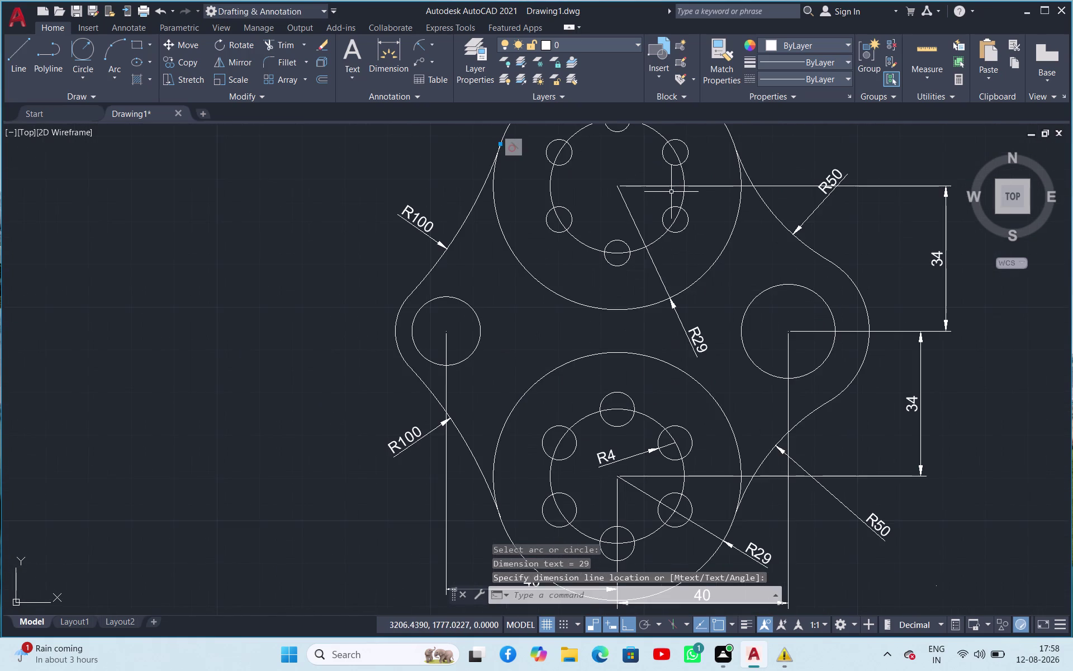
scroll(down, 3)
scroll(down, 3)
scroll(up, 3)
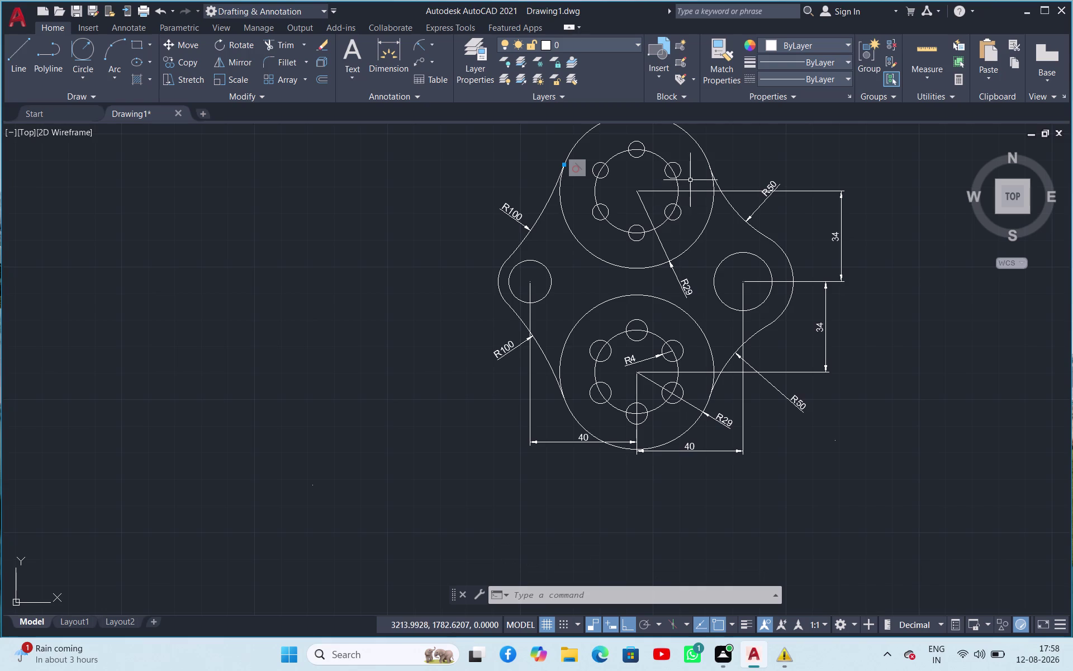
Dimension the upper bolt circle as R15.7 and an upper bolt hole as R3.
key(space)
click(659, 157)
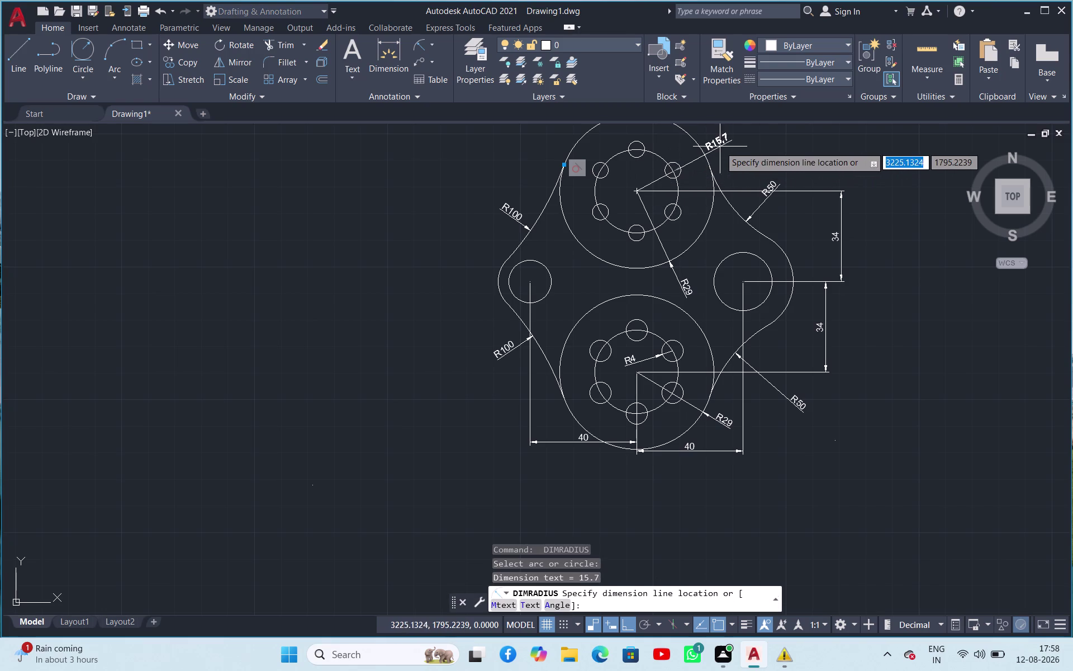
click(727, 147)
key(space)
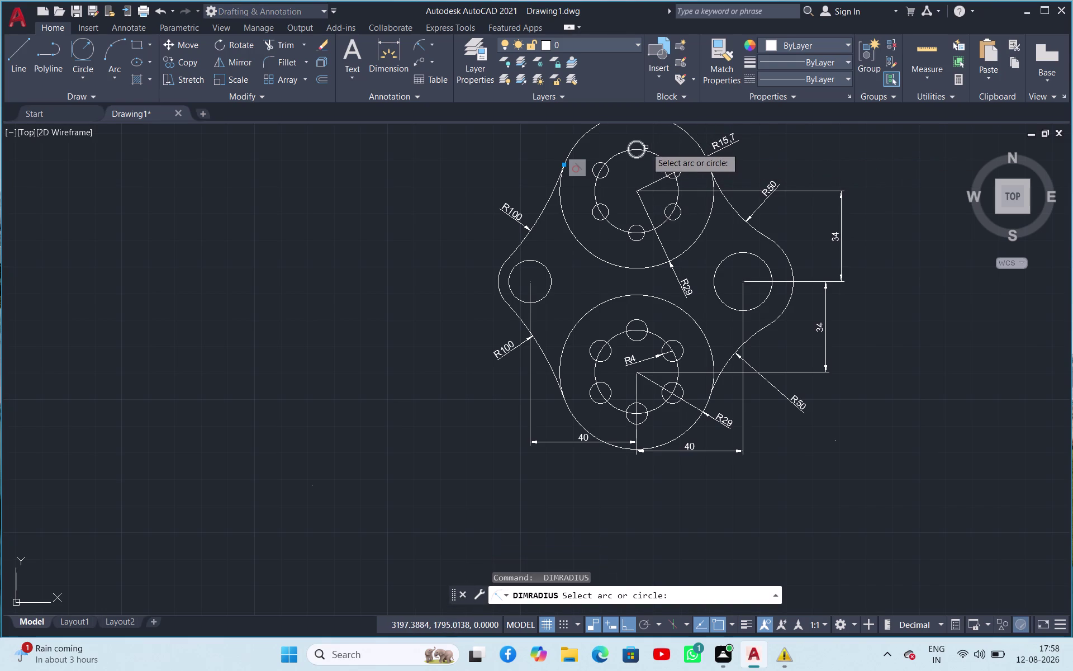
click(646, 147)
click(661, 142)
scroll(up, 3)
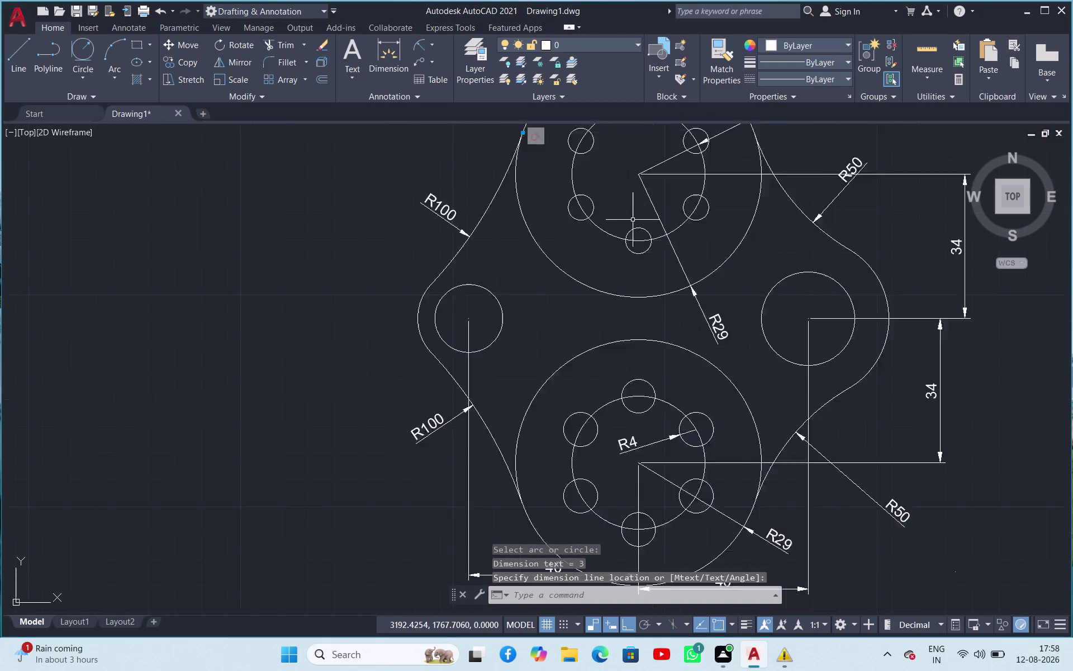
scroll(down, 3)
Dimension the left lobe hole as R8.
key(space)
click(579, 263)
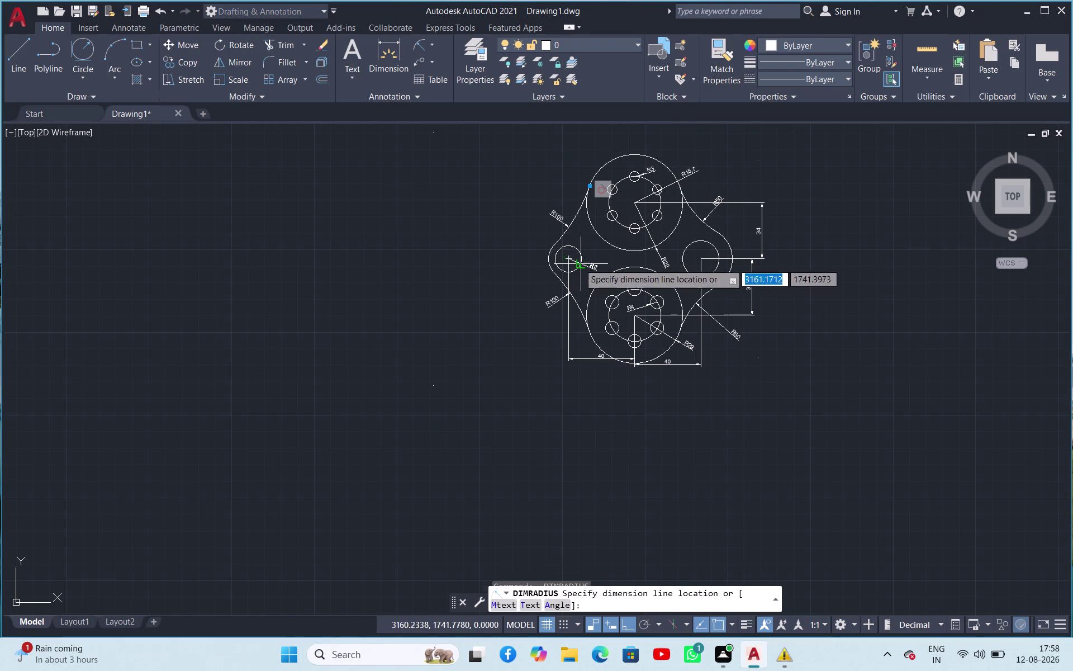
click(525, 264)
scroll(down, 3)
scroll(up, 3)
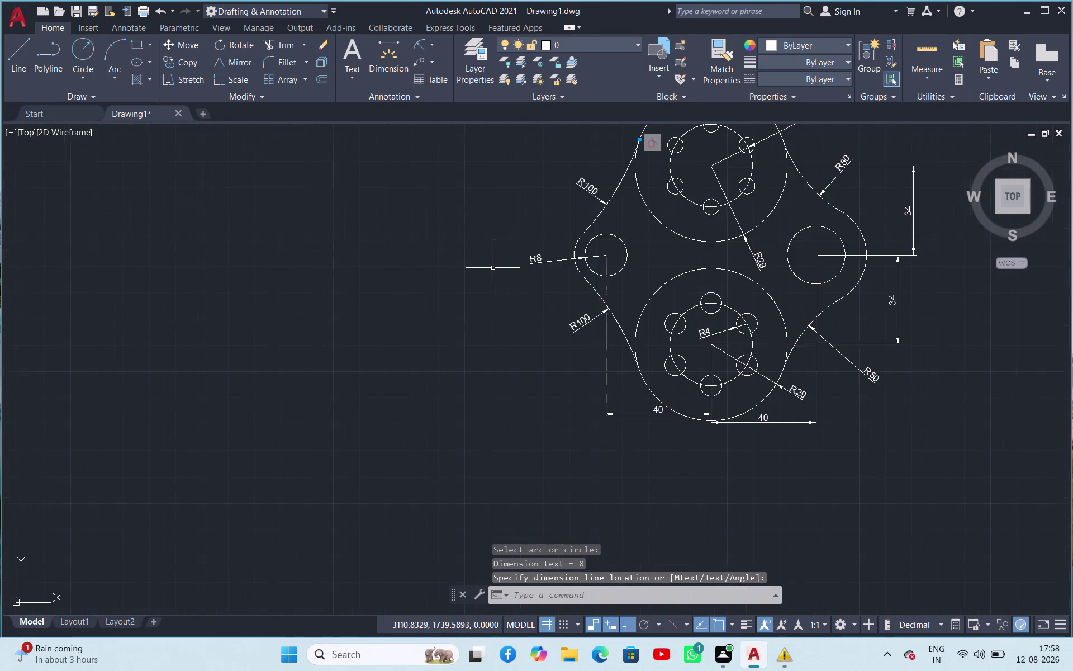
scroll(up, 3)
scroll(down, 3)
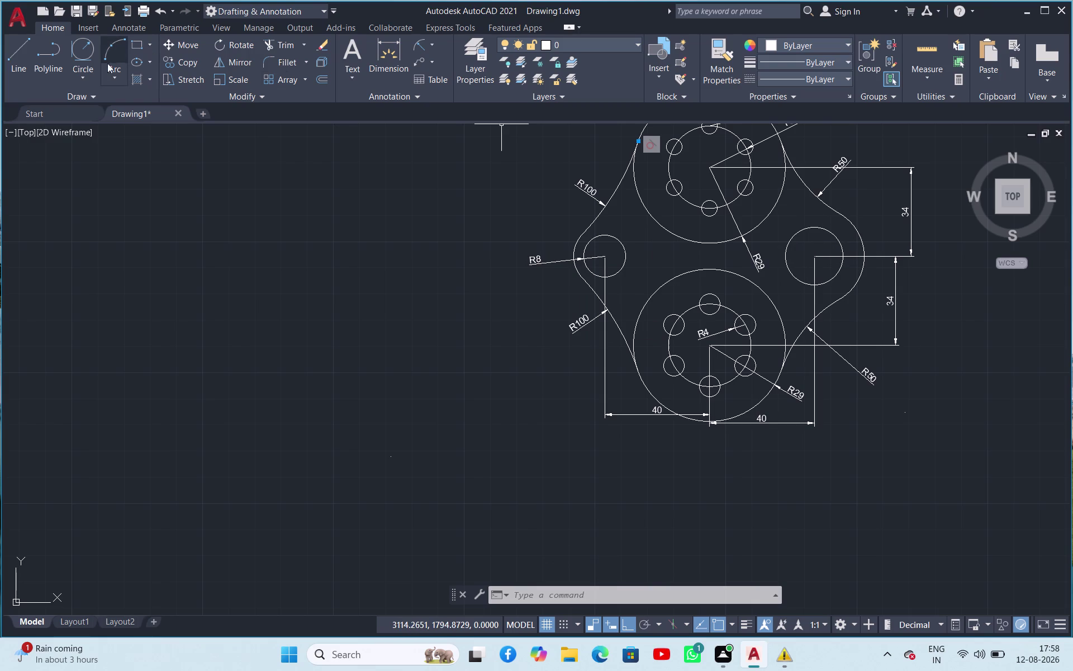
click(429, 47)
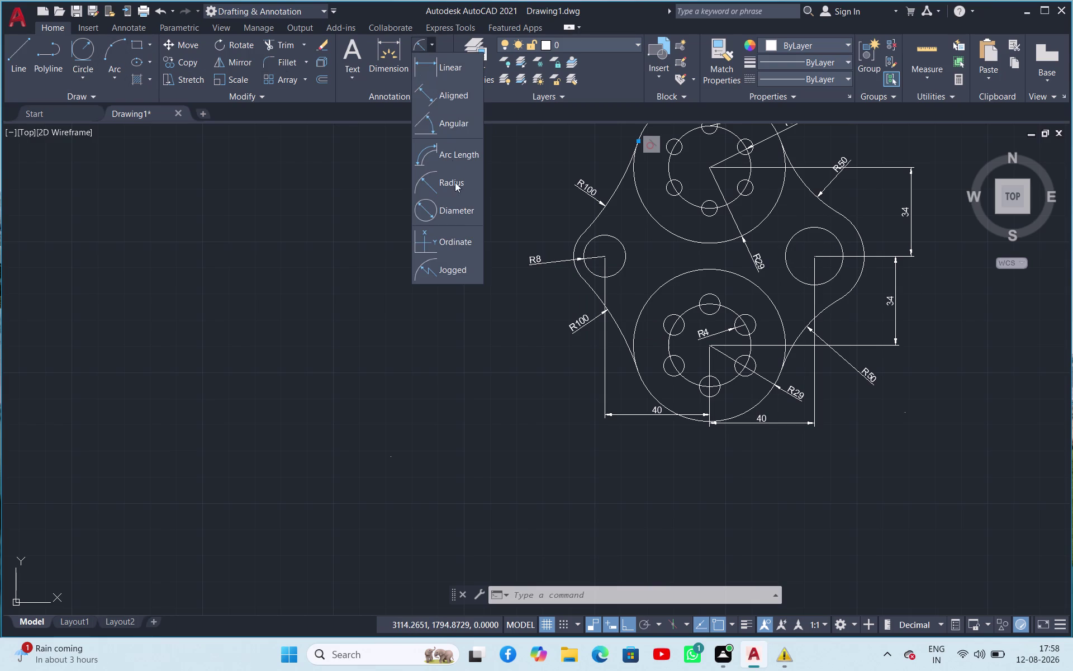
click(460, 202)
Add Ø38 and Ø22 diameter dimensions to the right lobe's outer arc and hole.
click(843, 216)
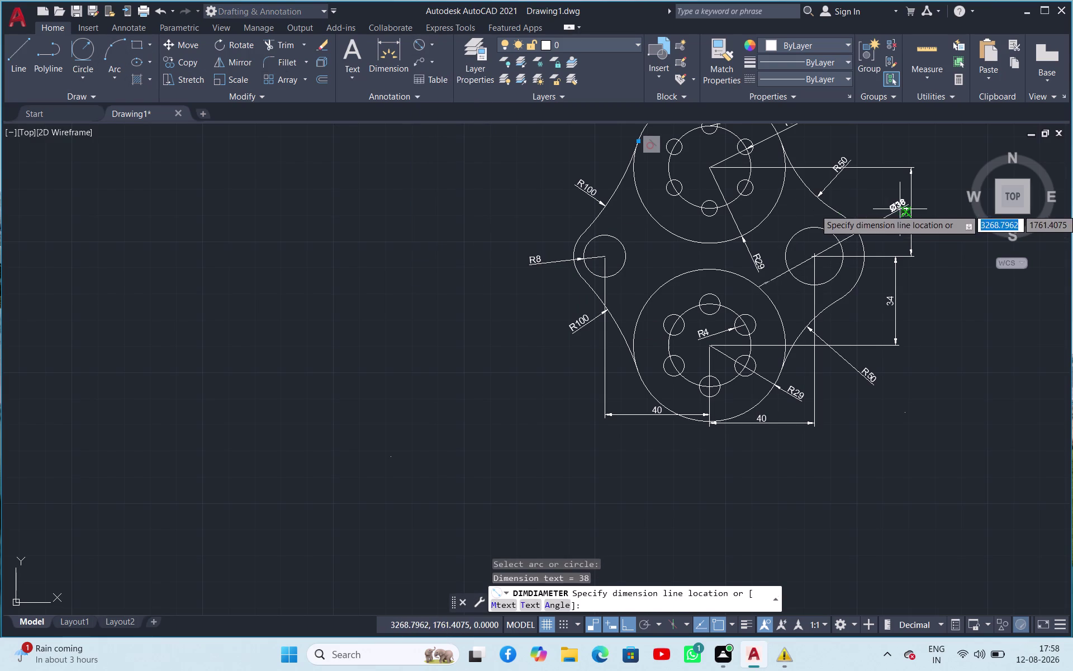
click(890, 194)
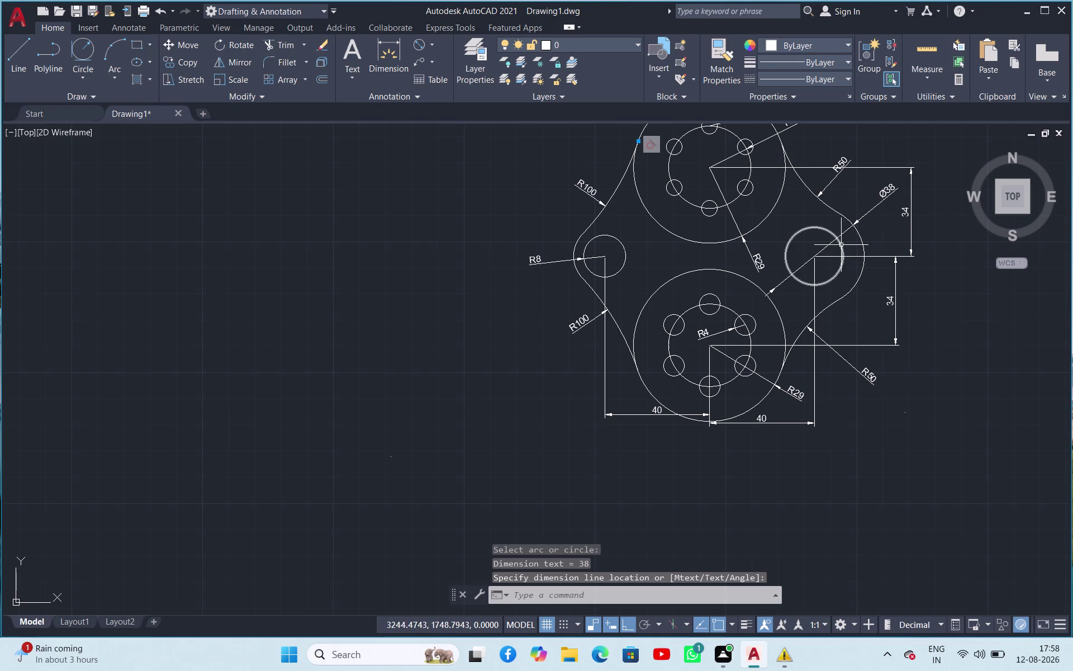
key(space)
click(841, 245)
key(space)
key(space)
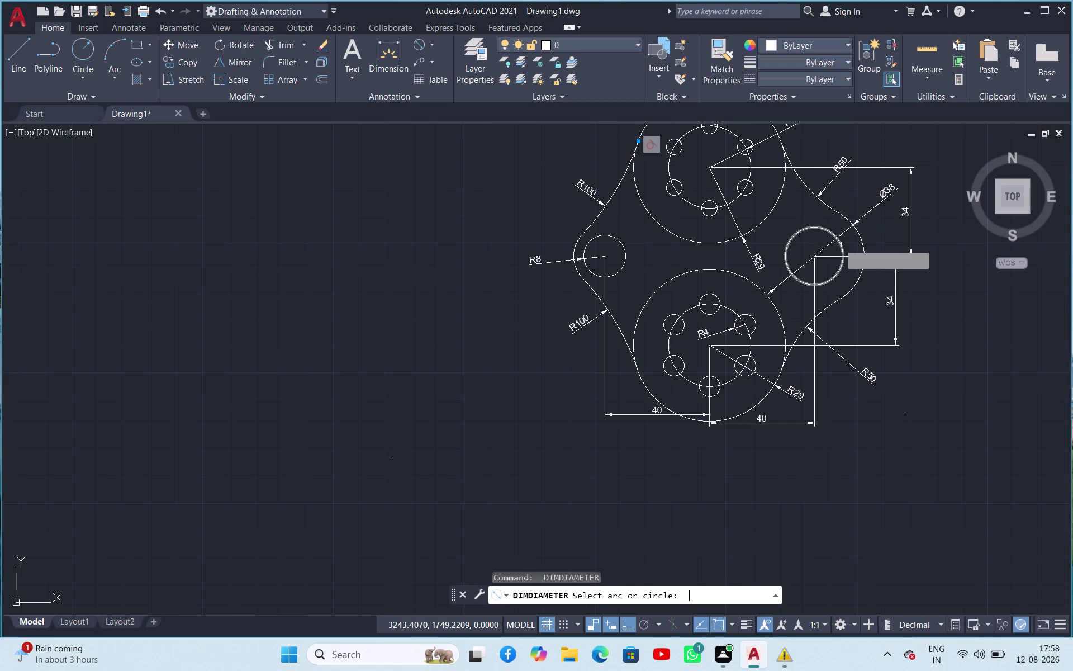
click(840, 244)
click(840, 246)
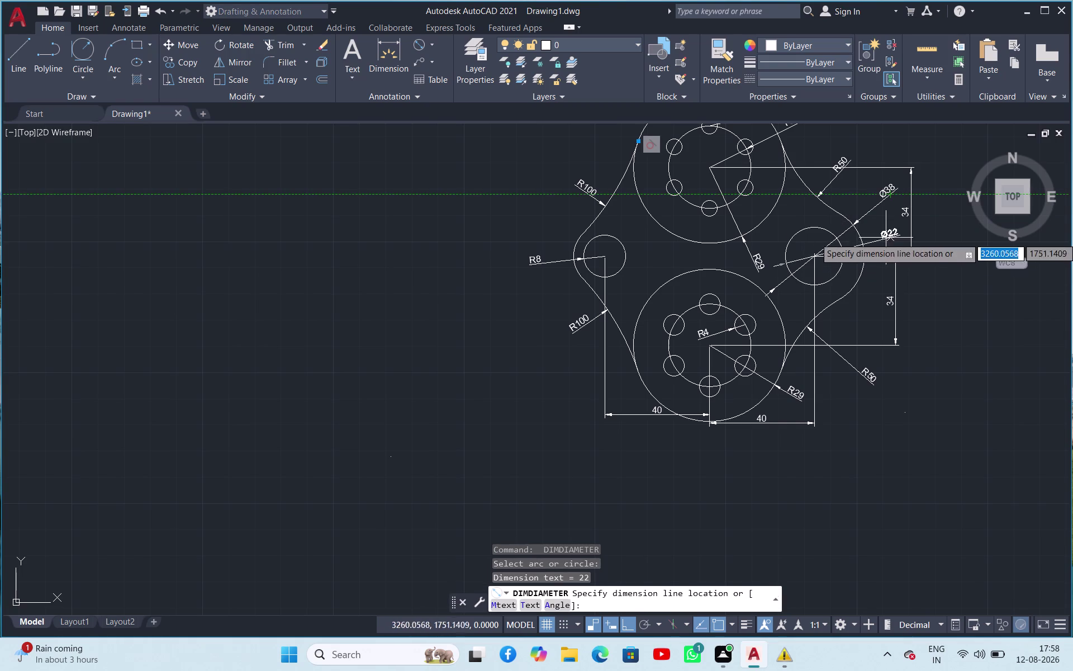
click(889, 235)
scroll(up, 3)
scroll(down, 3)
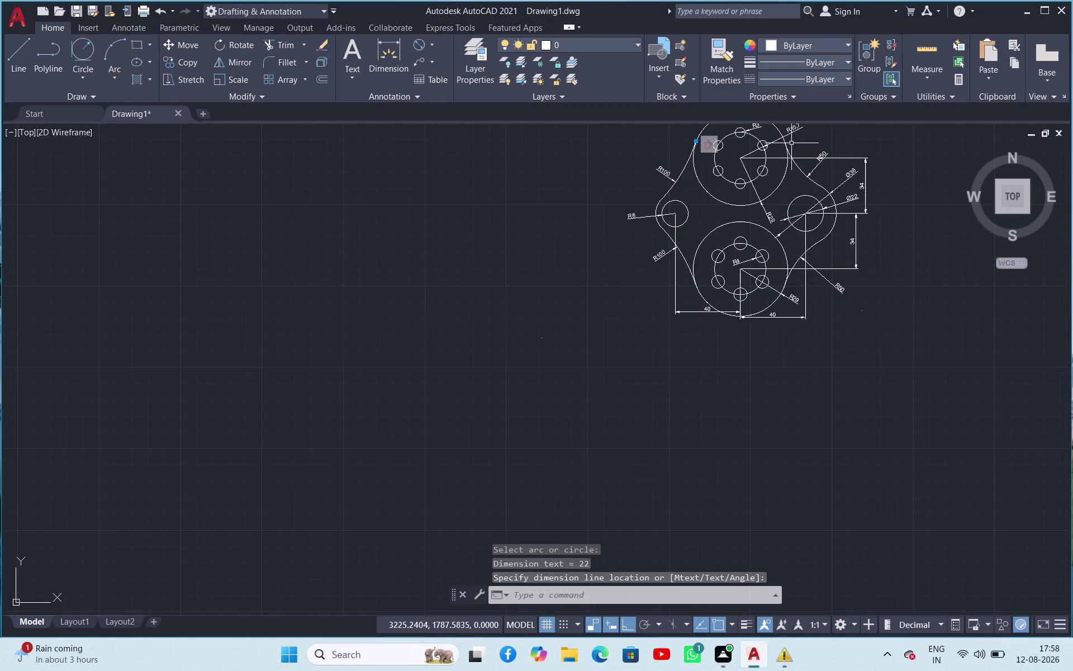
scroll(down, 3)
Add a Ø58 diameter dimension to the upper hub's outer circle.
middle_drag(836, 142, 743, 234)
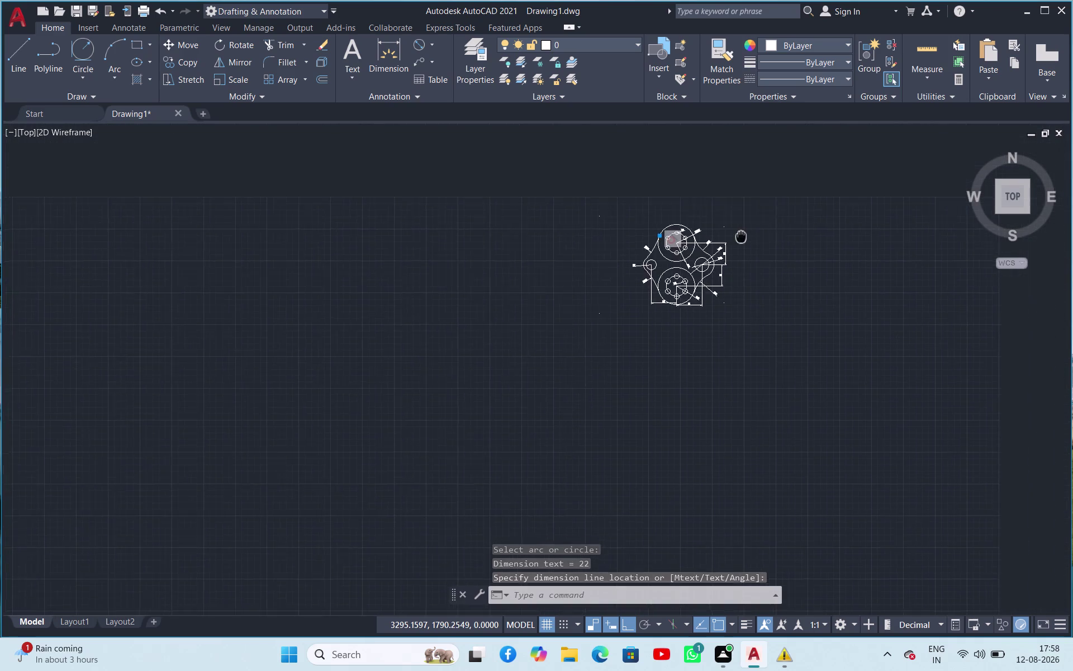
middle_drag(743, 233, 706, 249)
scroll(up, 3)
key(space)
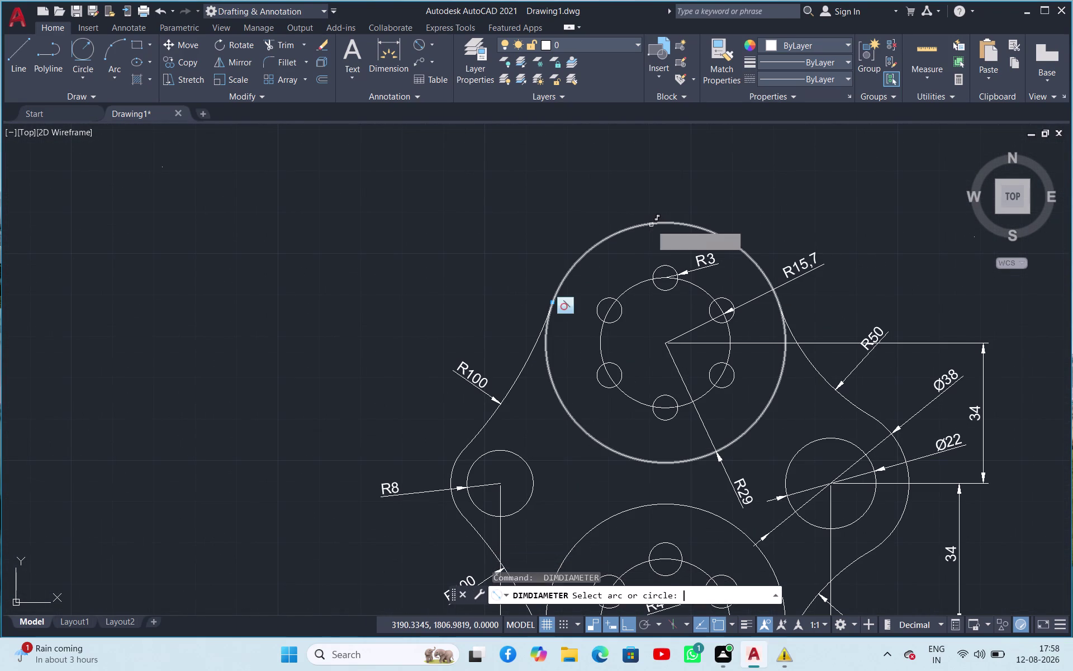
click(651, 225)
click(566, 242)
scroll(up, 3)
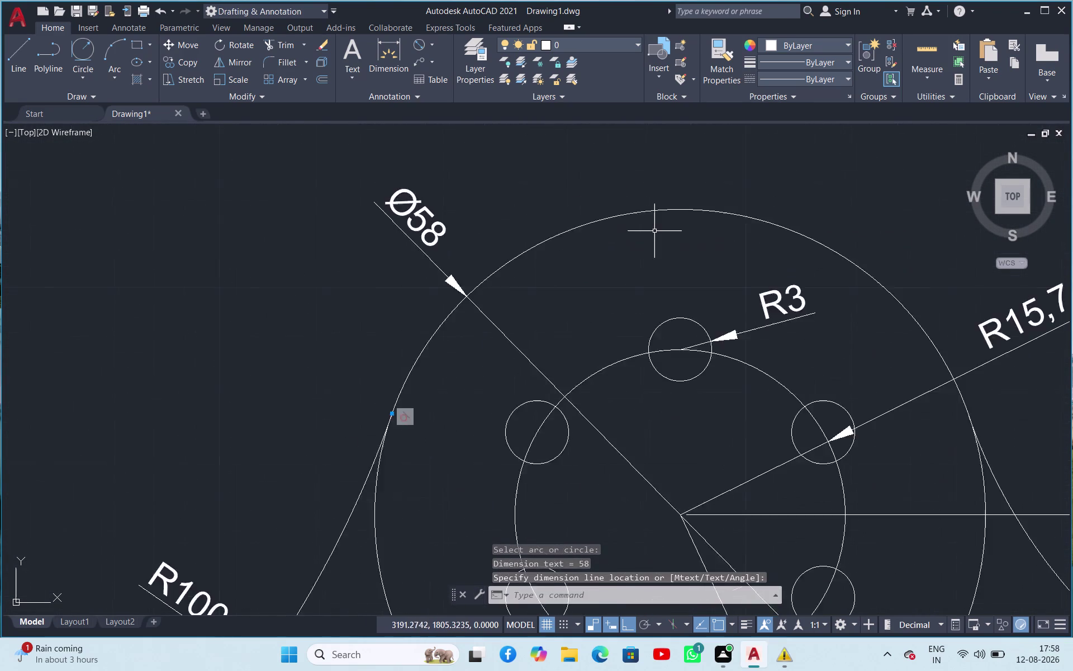
scroll(down, 3)
scroll(down, 3)
scroll(up, 3)
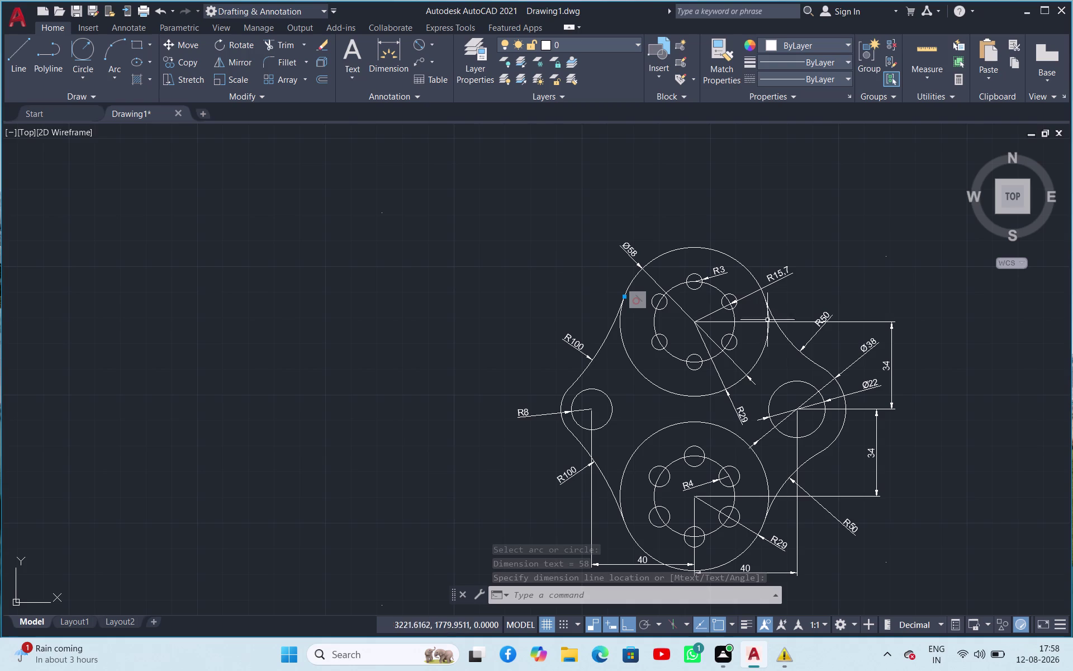
Delete the upper R29 radius dimension.
key(Escape)
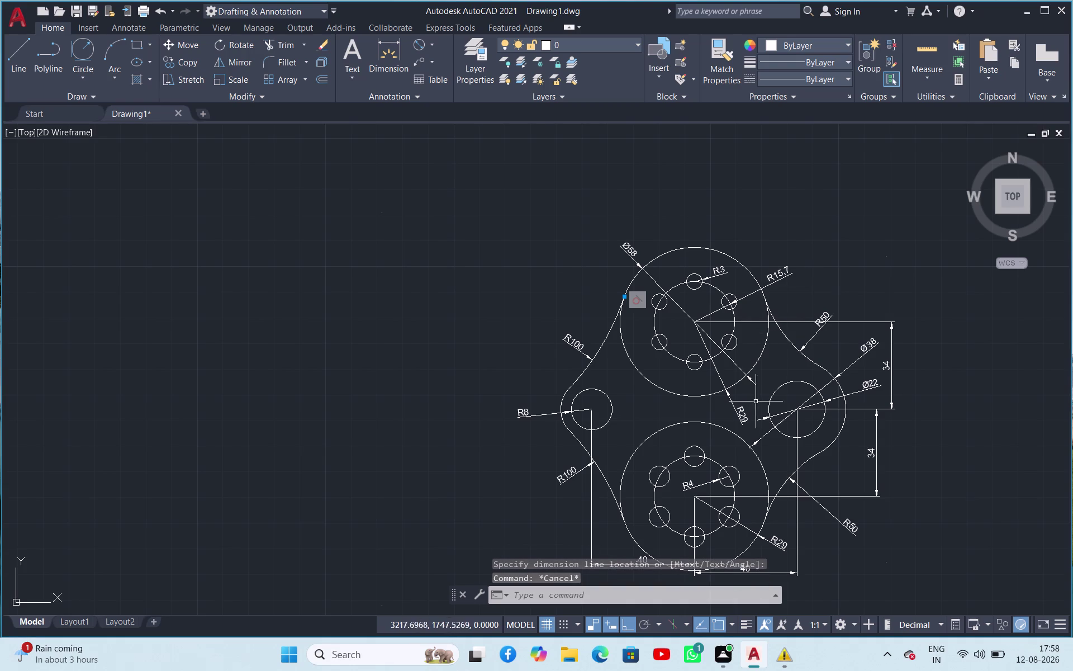
click(745, 414)
key(Delete)
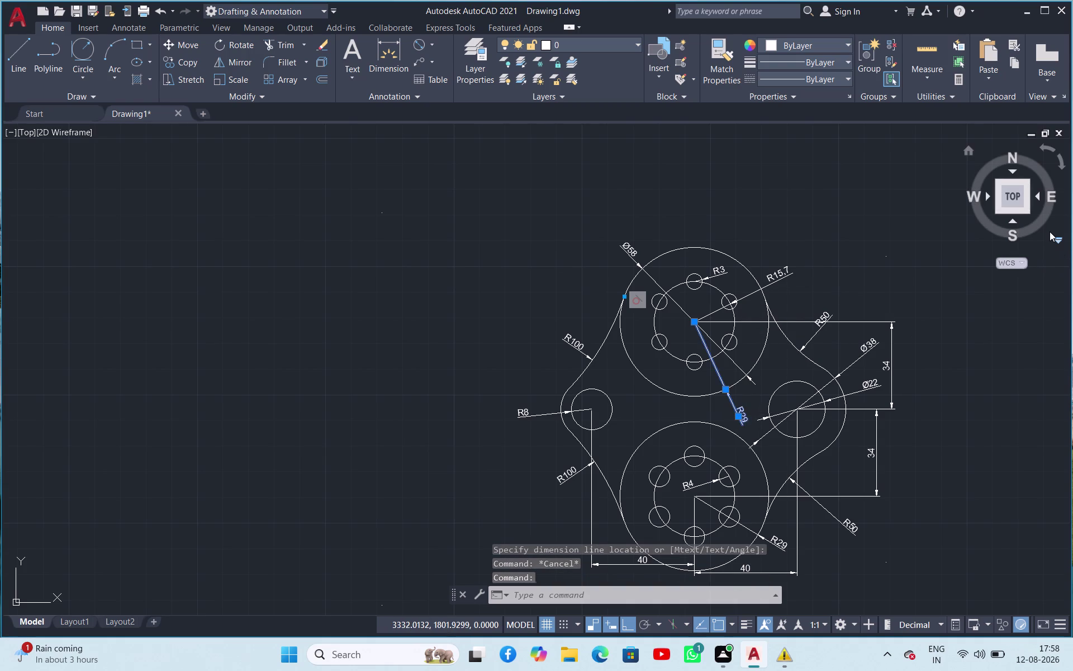
scroll(up, 3)
scroll(down, 3)
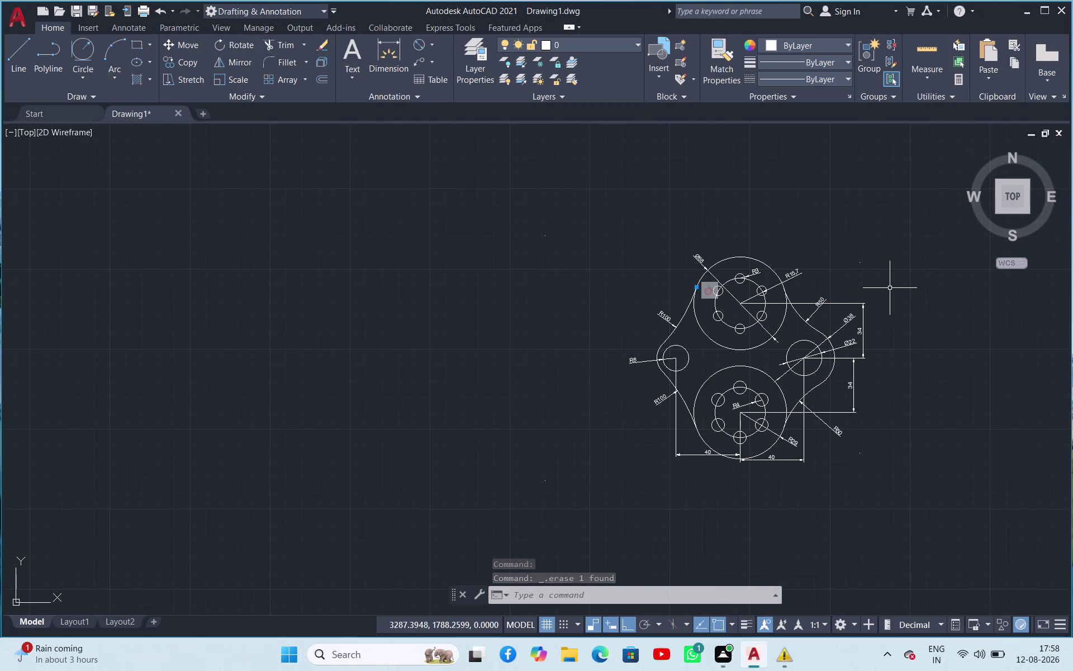
key(ctrl+p)
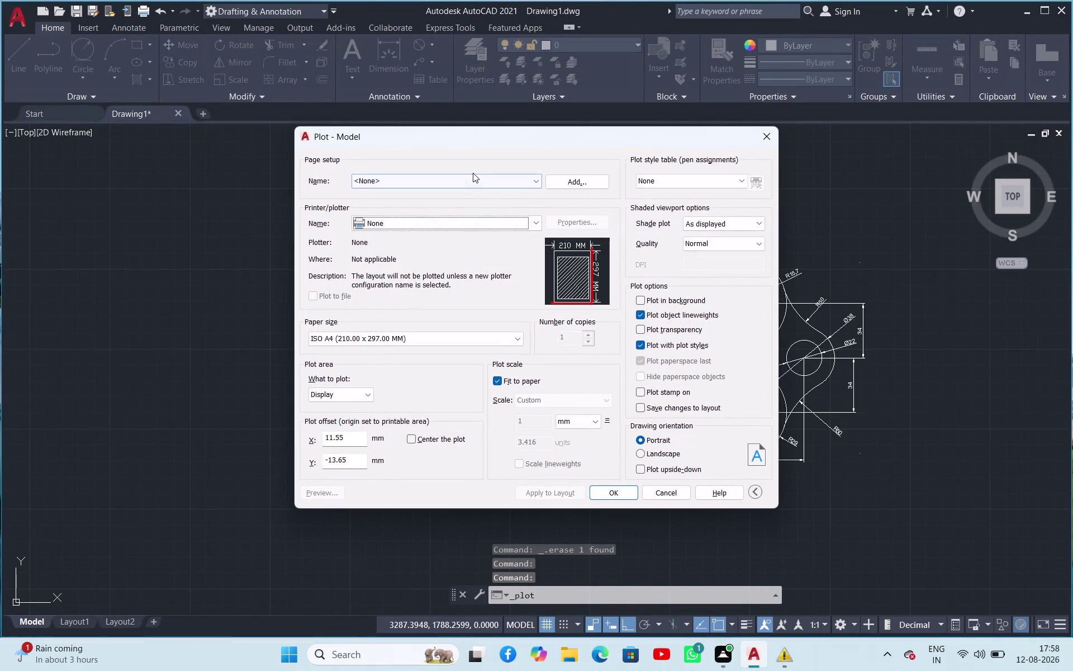
Change the printer and plot style table options in the Plot dialog.
click(483, 227)
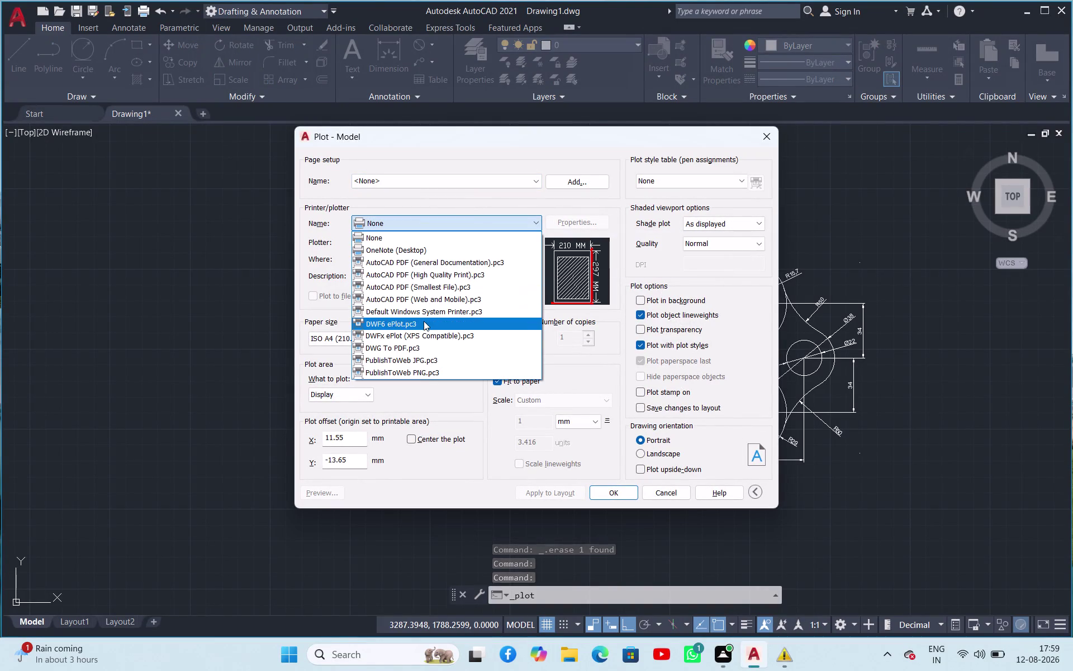
click(441, 346)
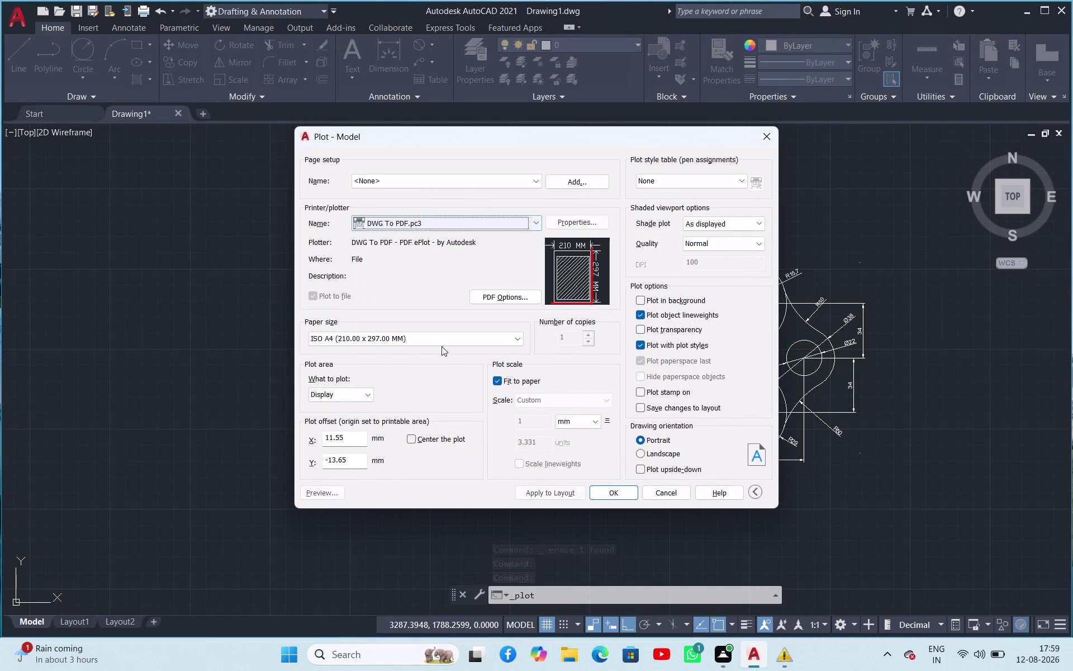
click(422, 340)
click(422, 340)
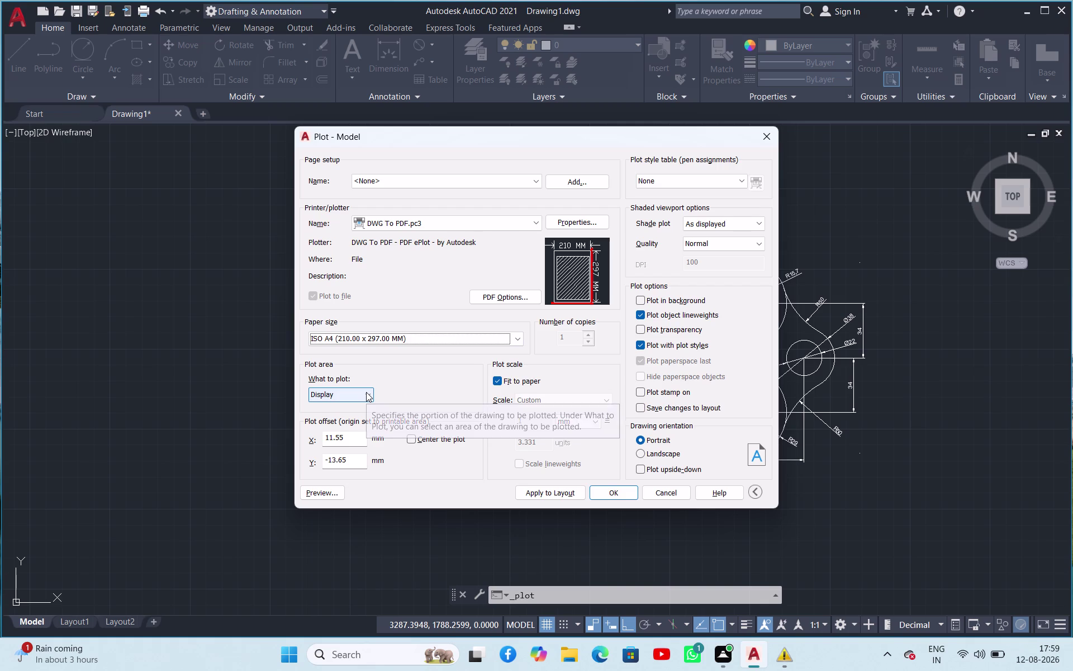
click(738, 178)
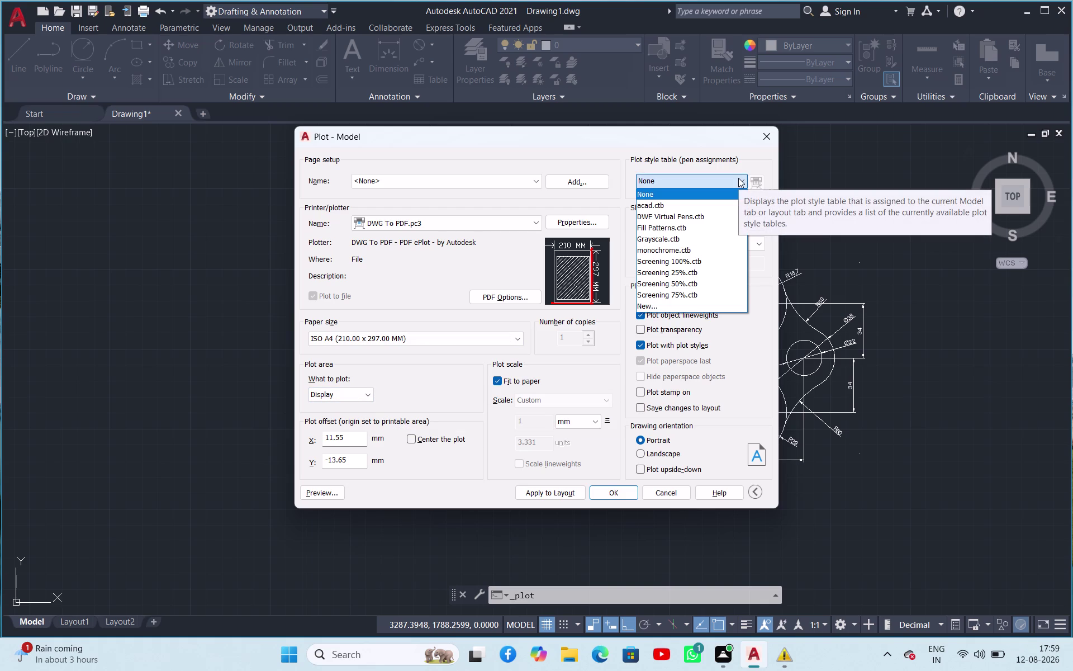
click(739, 178)
Set the plot area to a window around the flange and preview the A4 sheet.
click(347, 388)
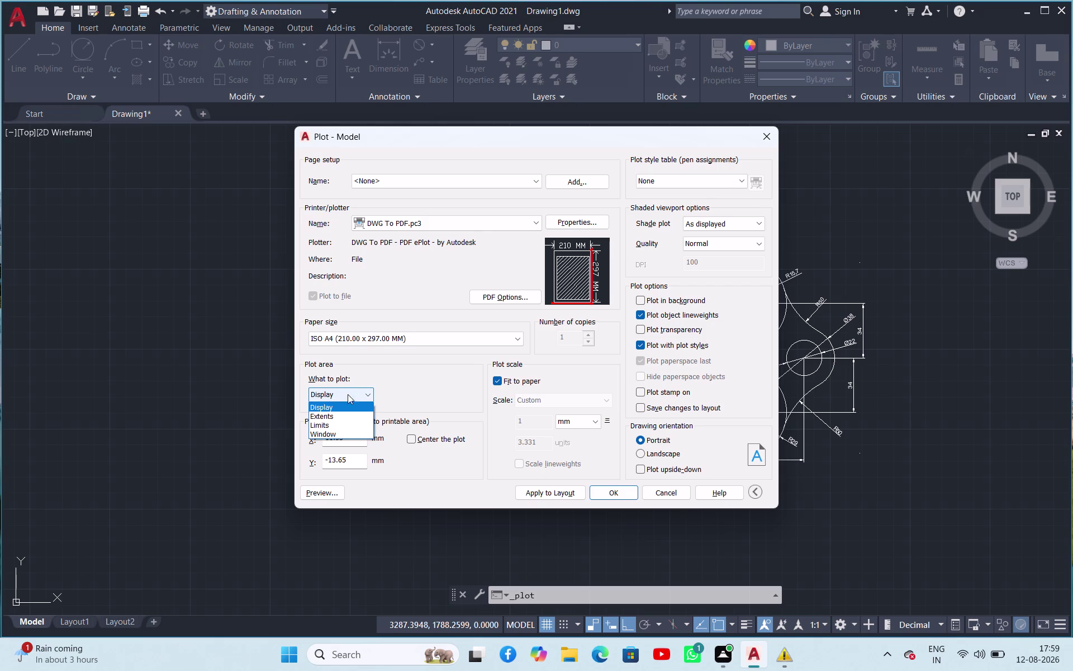
click(341, 432)
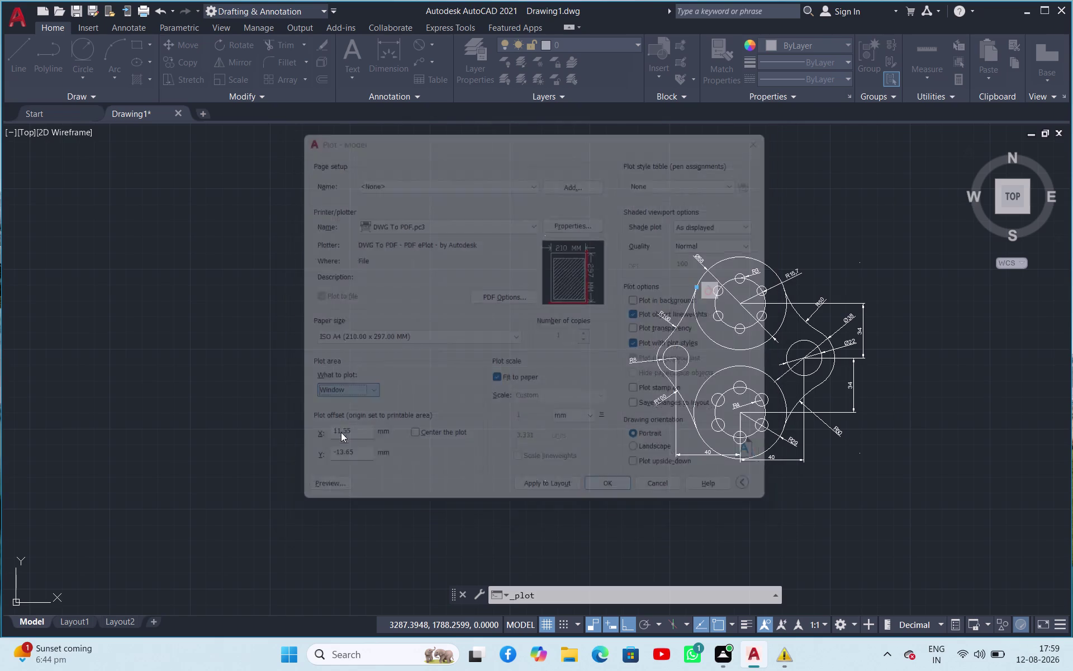
click(618, 236)
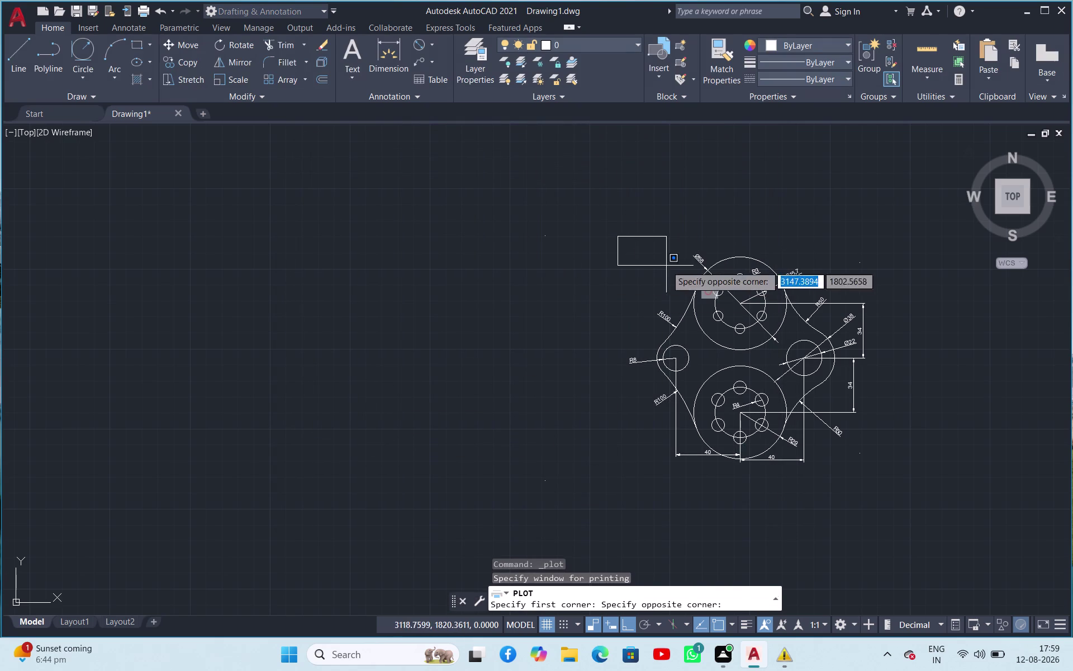
click(909, 491)
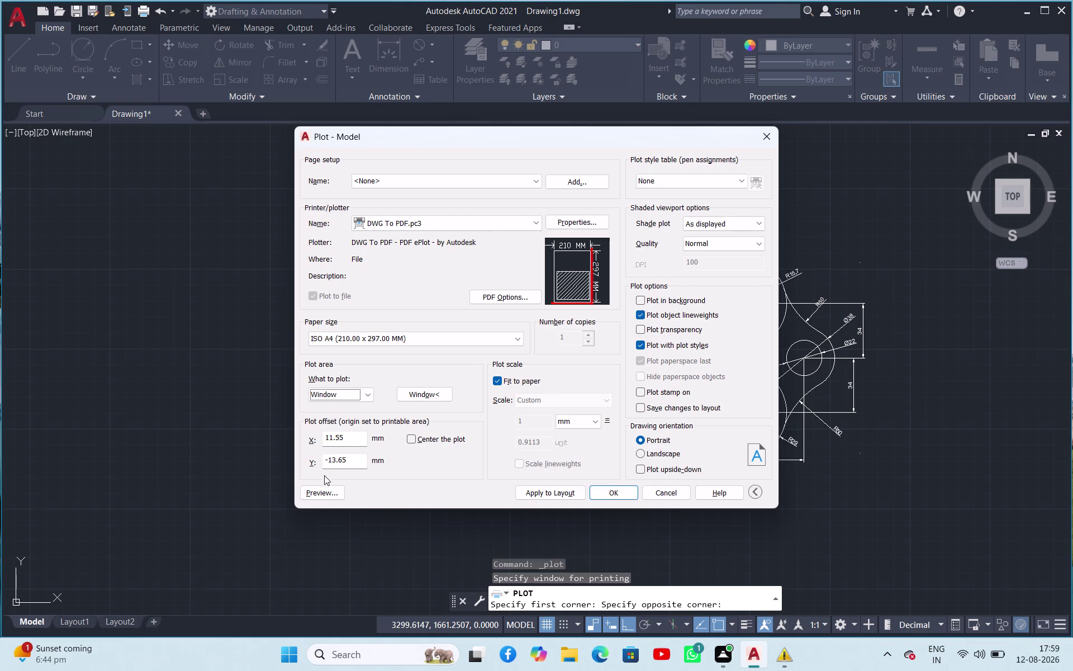
click(315, 489)
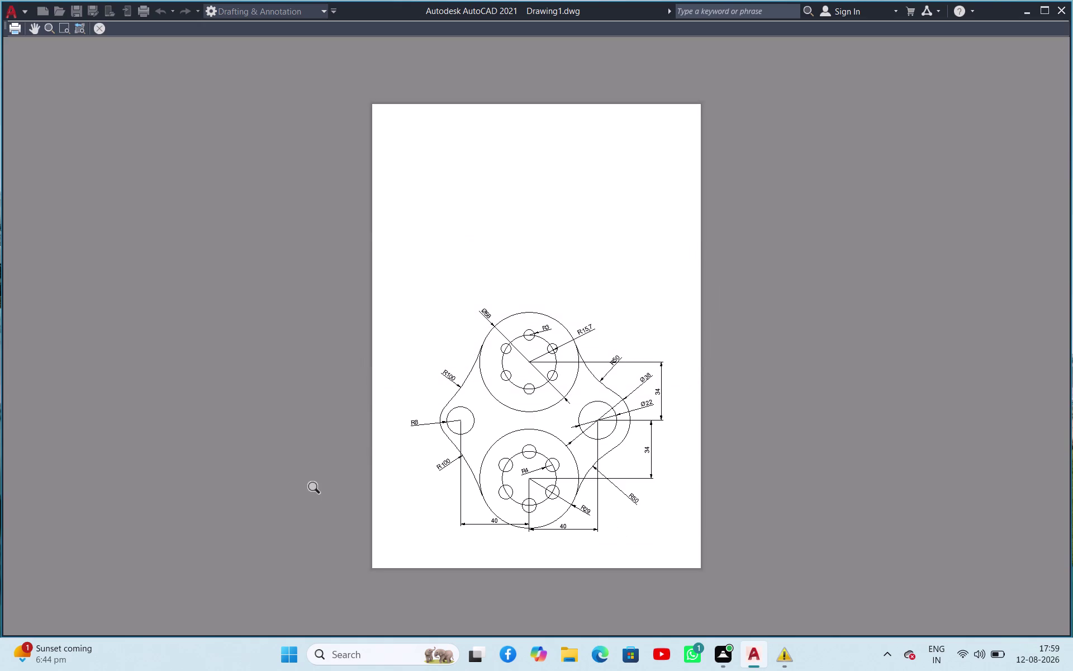
Switch the A4 flange plot to landscape orientation and check its preview.
click(104, 26)
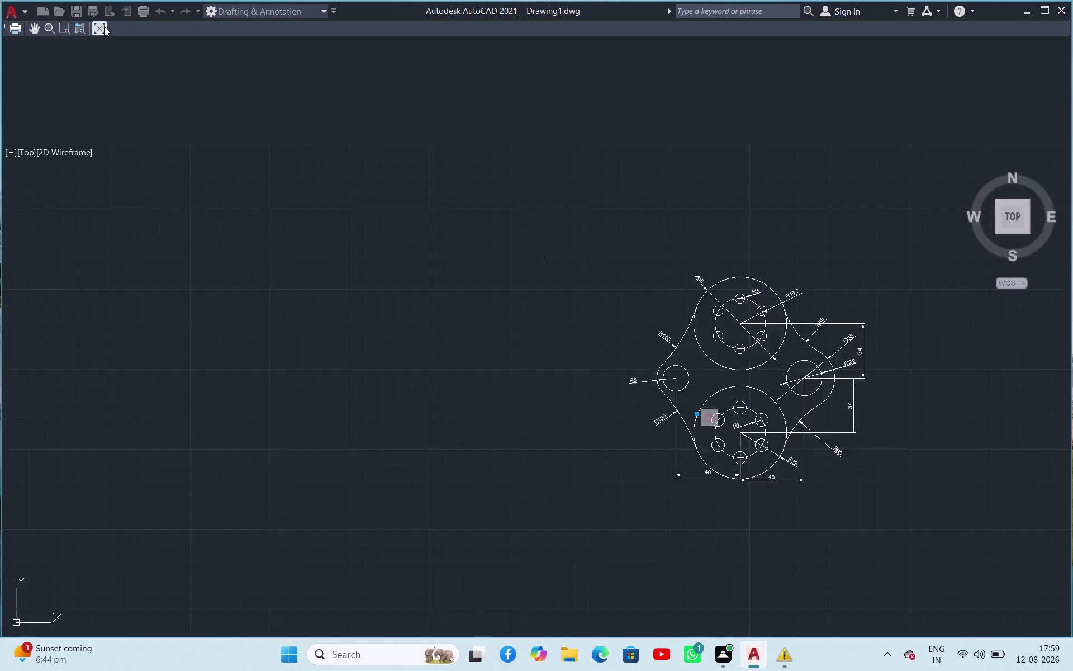
click(667, 449)
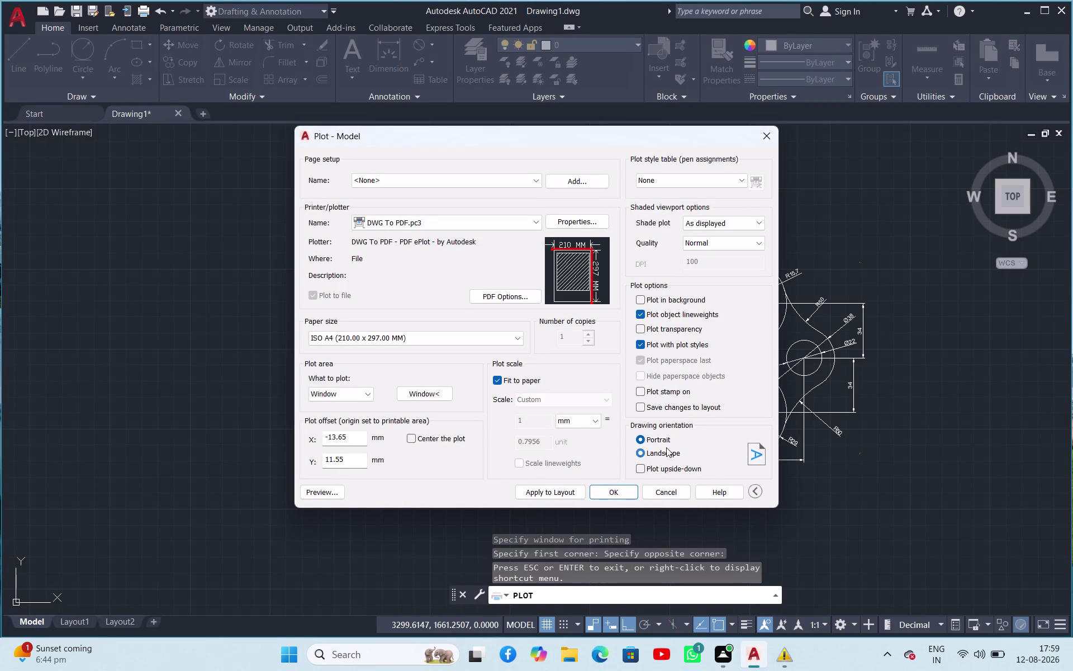
click(330, 489)
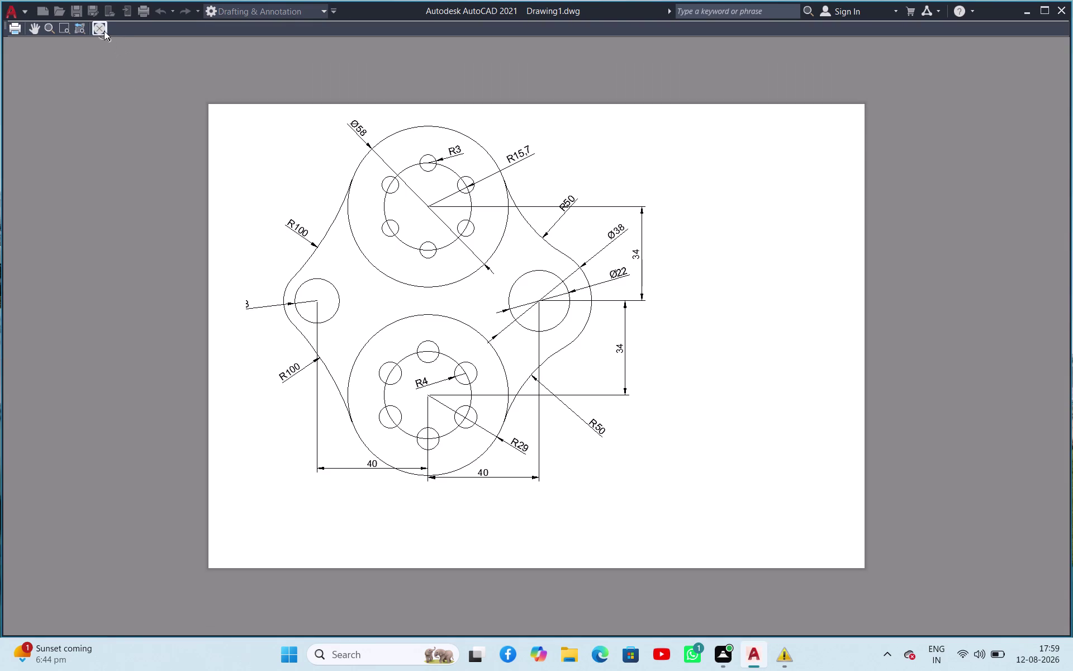
click(104, 31)
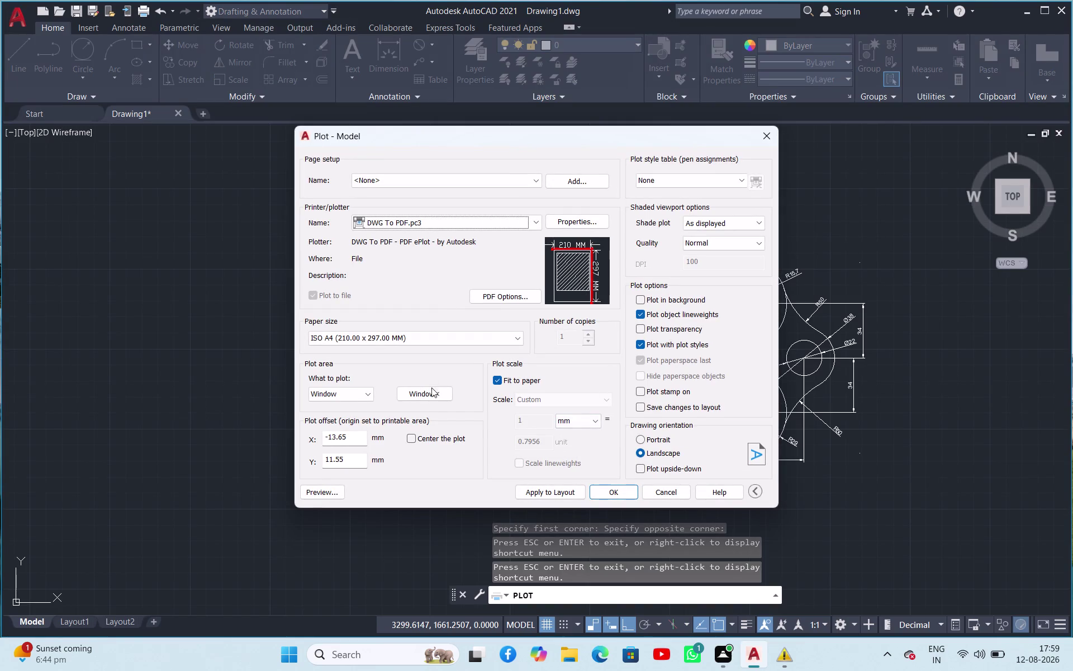
Re-pick the plot window around the flange, preview it, and confirm the plot.
click(431, 389)
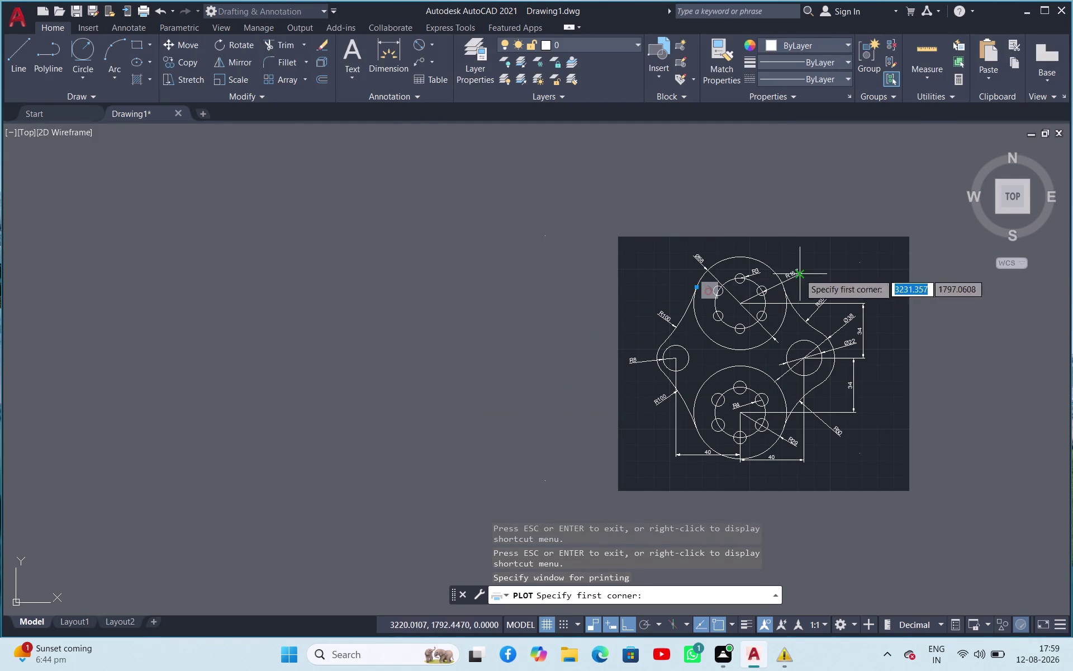
click(621, 238)
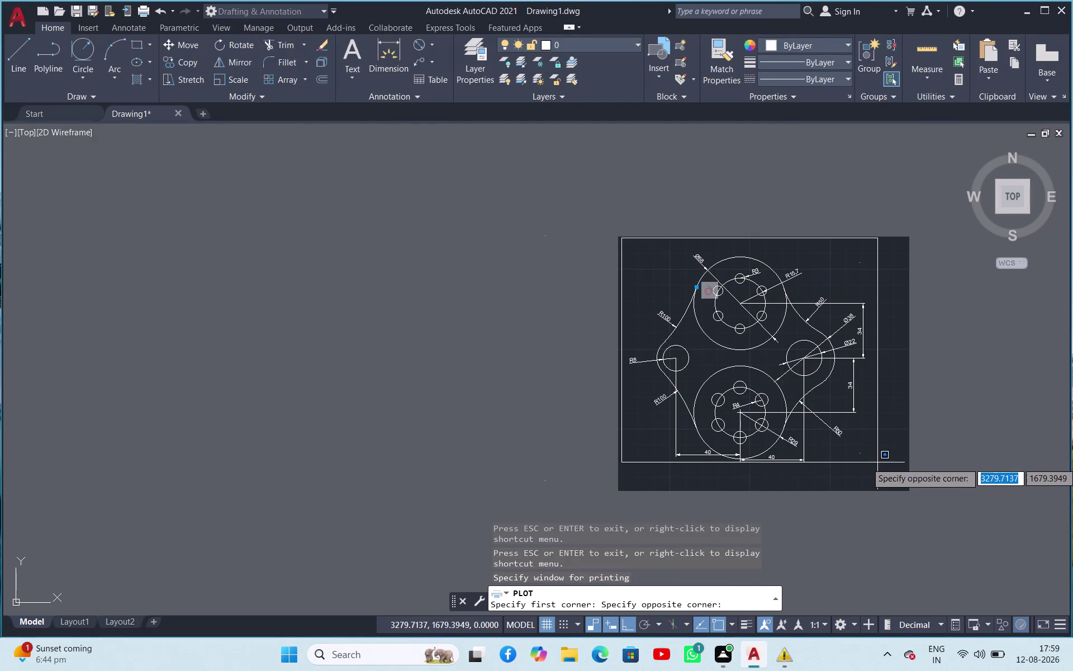
click(880, 478)
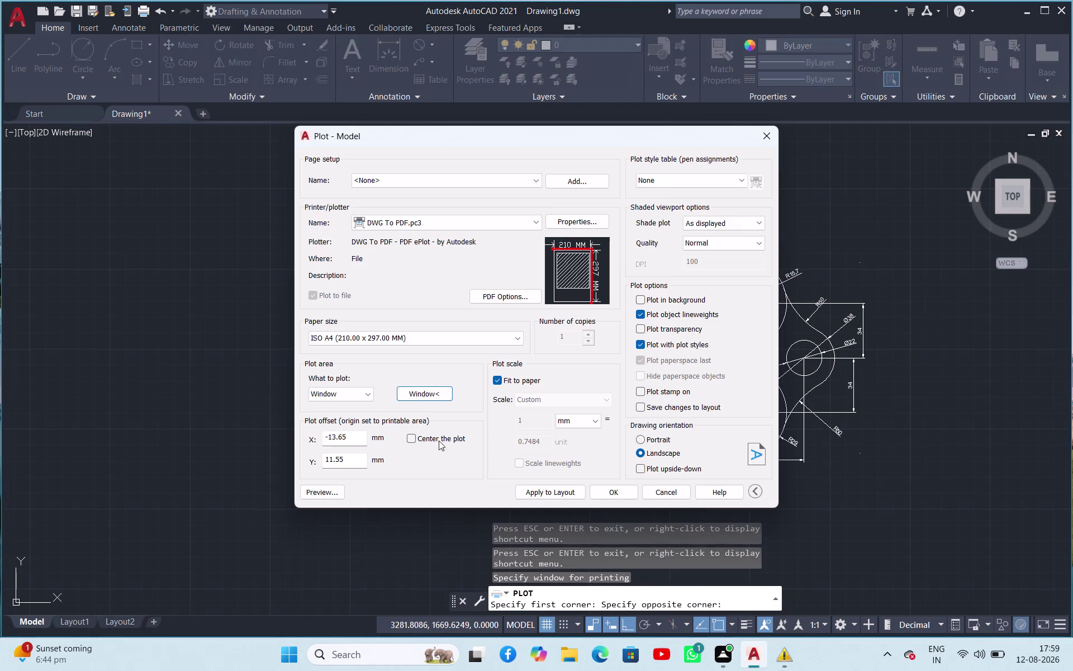
click(319, 487)
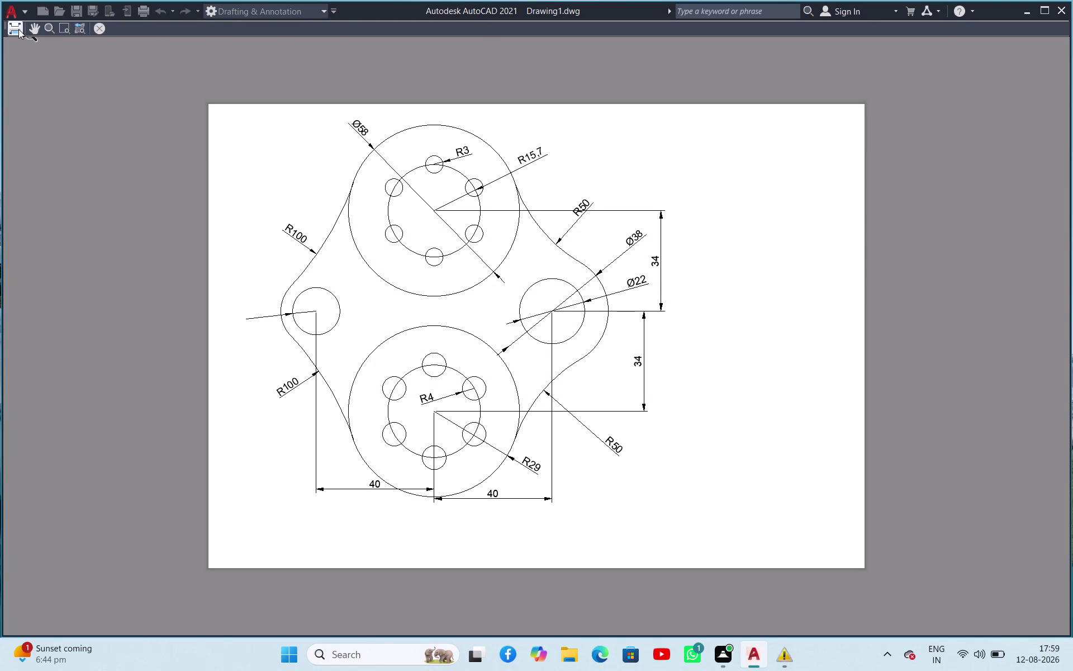
click(98, 25)
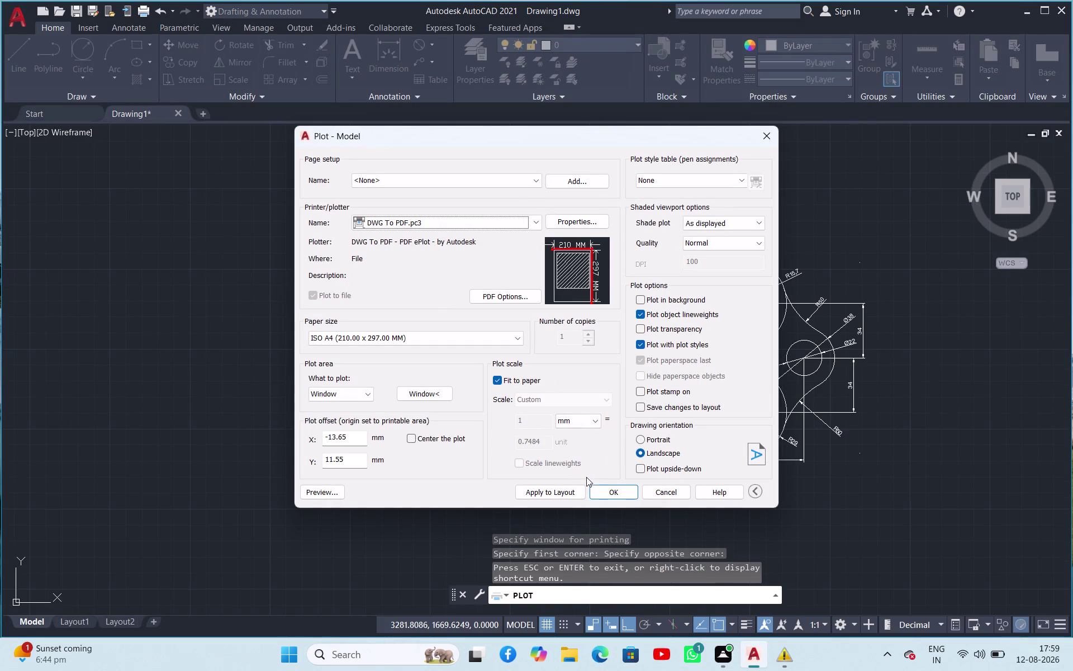
click(613, 493)
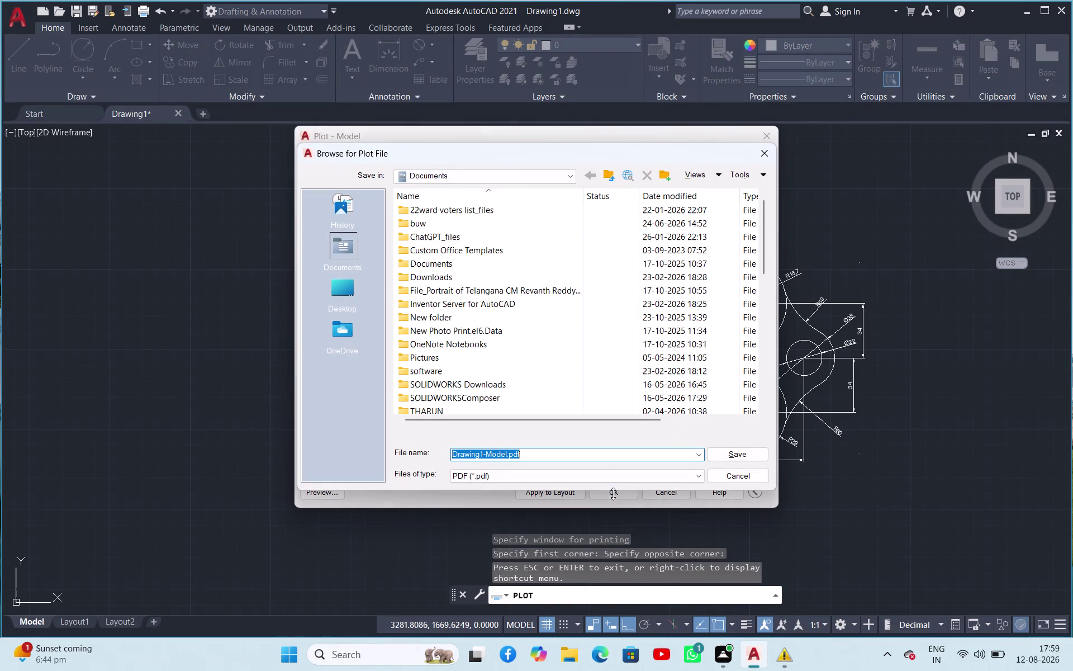
Choose the Desktop as the PDF save location.
double_click(350, 287)
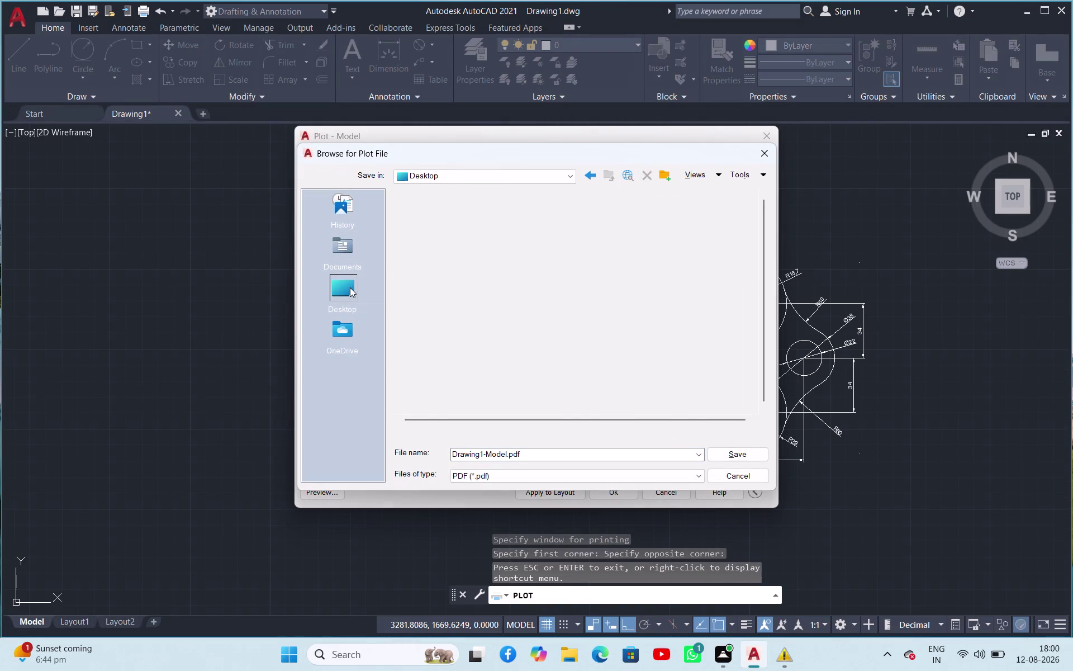
double_click(437, 259)
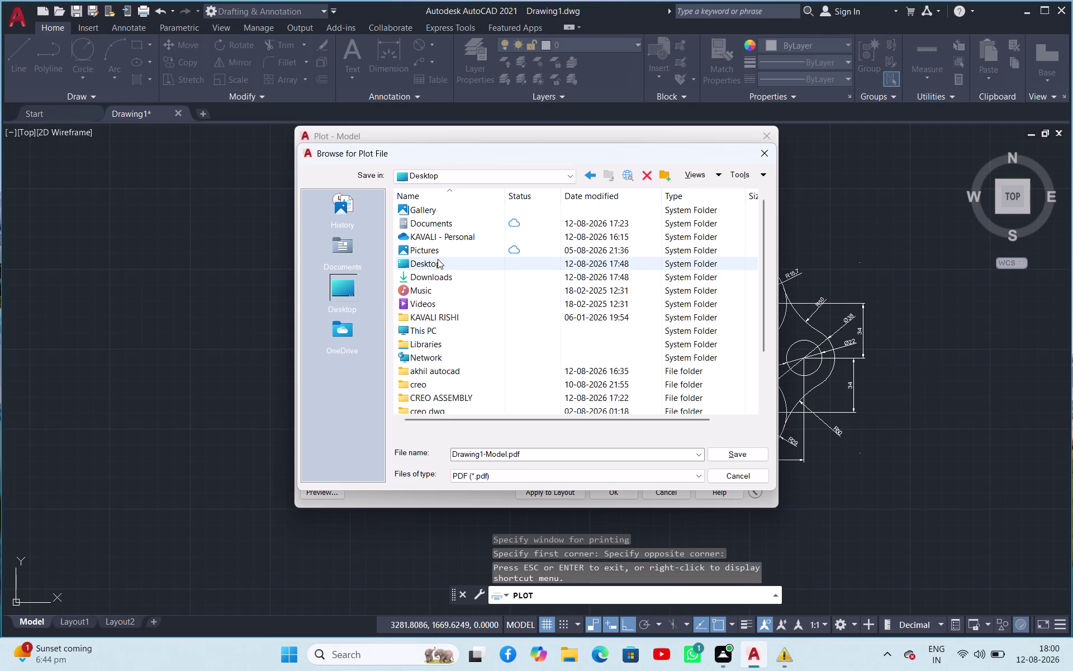
click(553, 448)
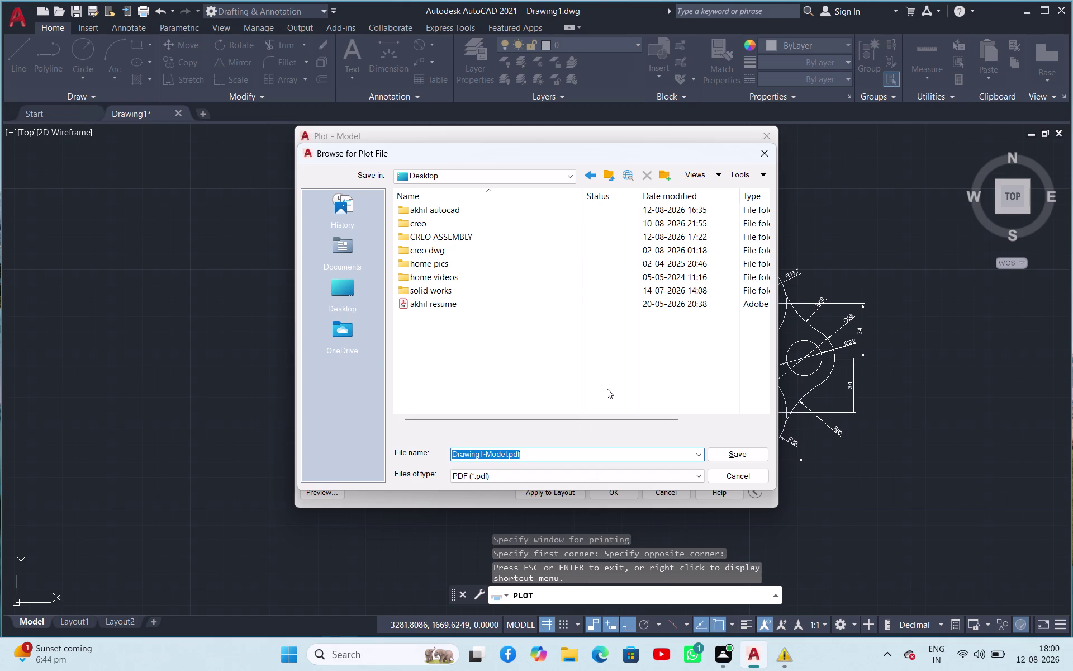
Save the PDF as 'three lobed mounting flange plate'.
text(th)
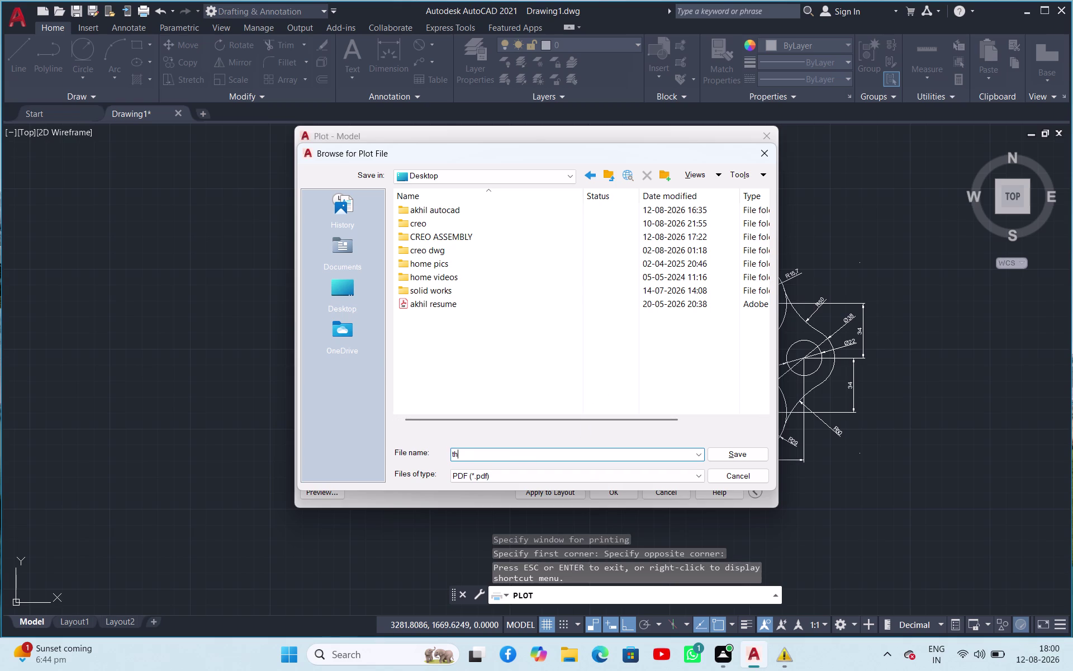
text(ree)
key(space)
text(lo)
key(b)
text(e)
text(d)
key(space)
text(moun)
text(tin)
text(g)
key(space)
text(fla)
text(nge)
key(space)
text(pl)
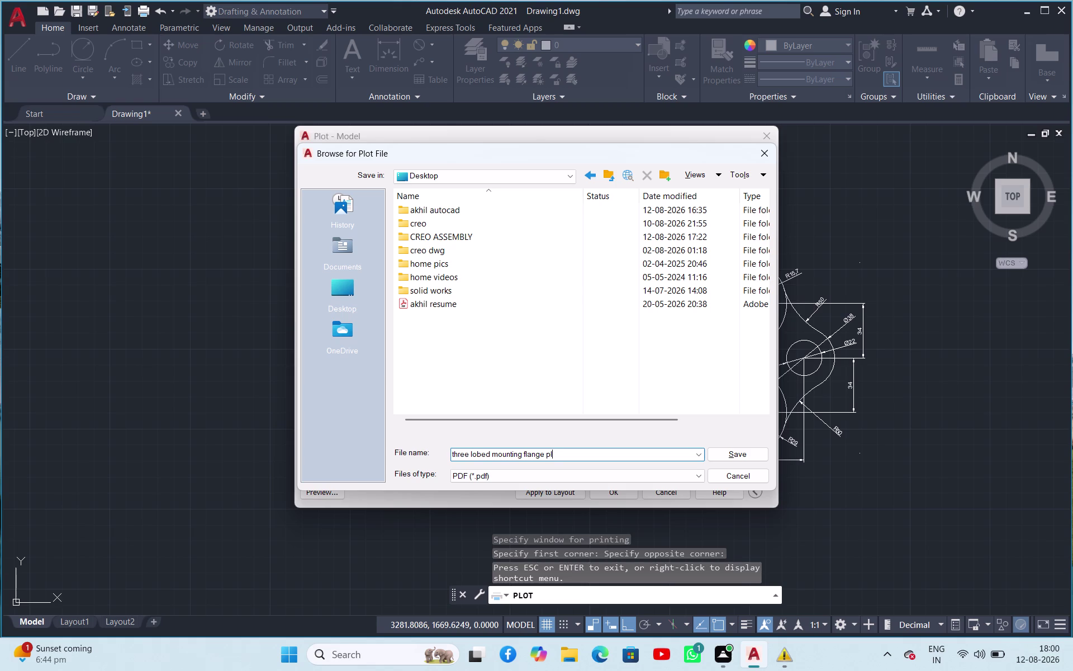
text(ate)
click(734, 455)
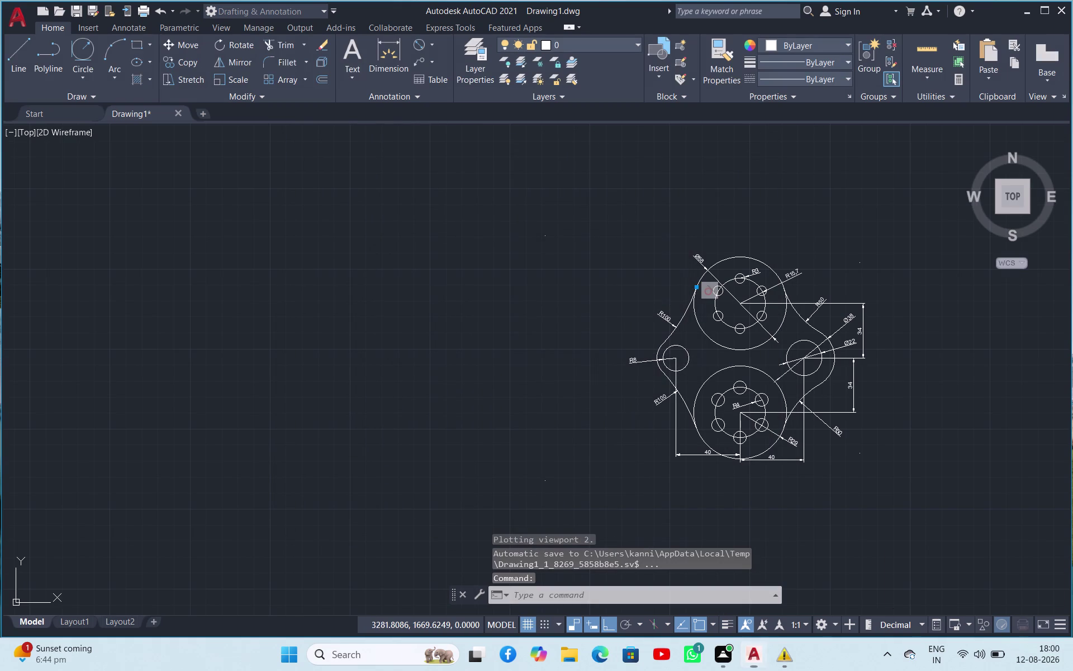
Scroll through the landscape flange PDF in Acrobat, then return to the AutoCAD drawing.
scroll(up, 3)
scroll(down, 3)
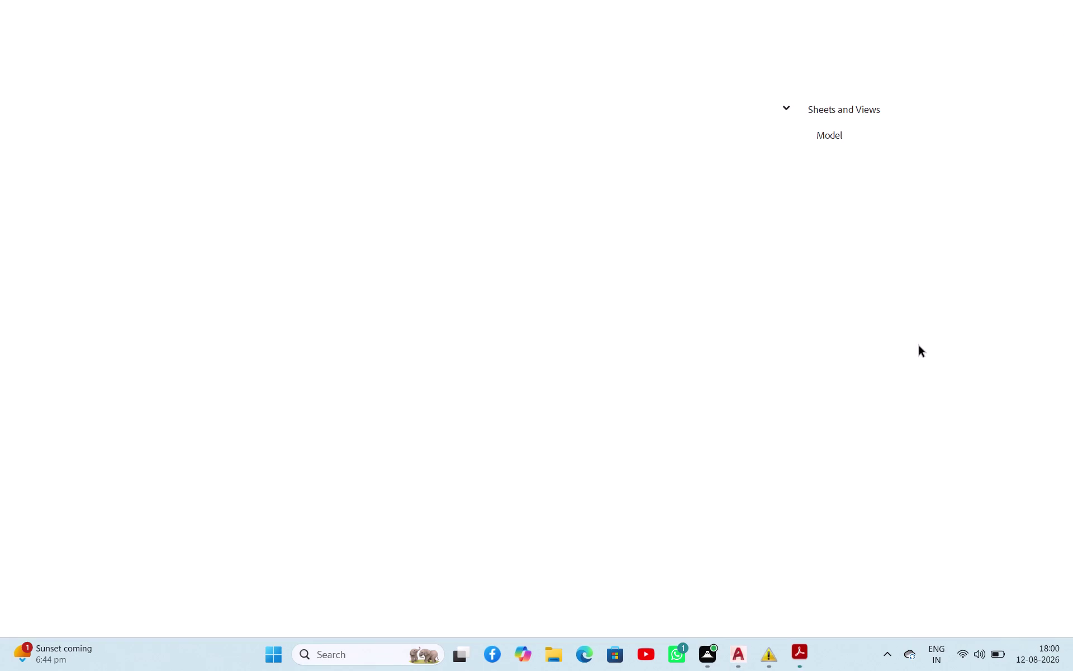
scroll(down, 3)
scroll(up, 3)
scroll(down, 3)
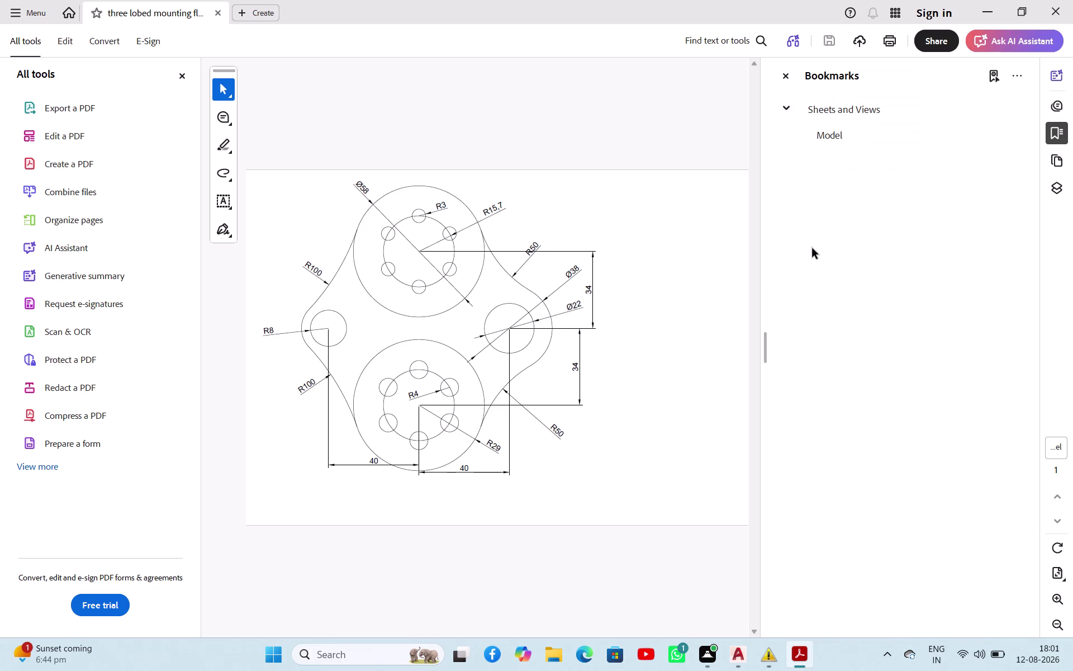
click(1067, 2)
scroll(up, 3)
scroll(down, 3)
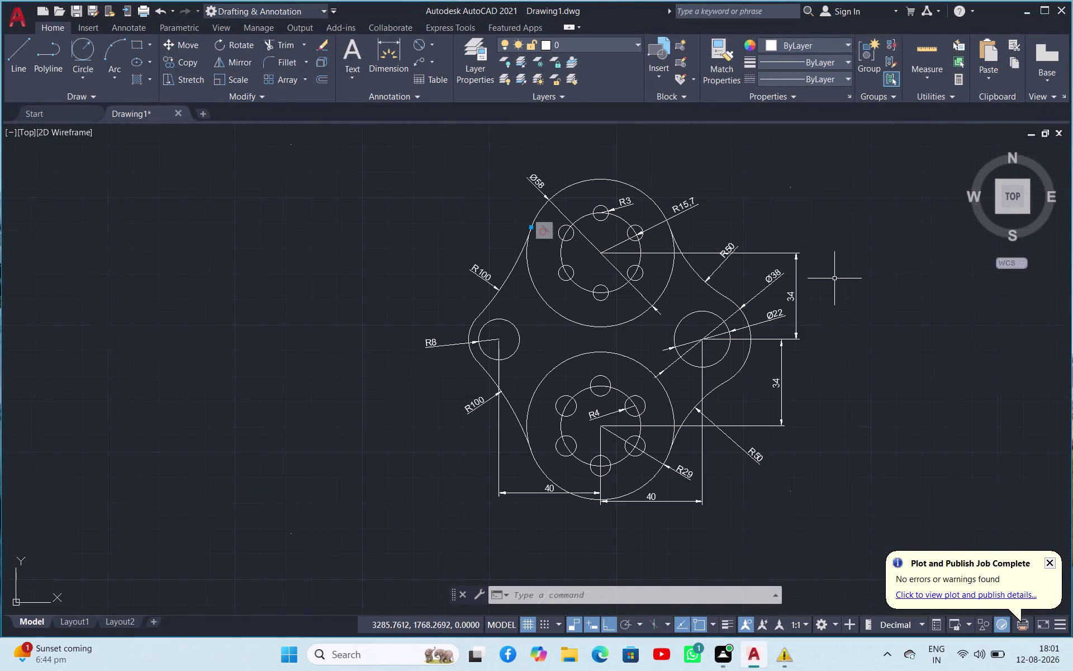